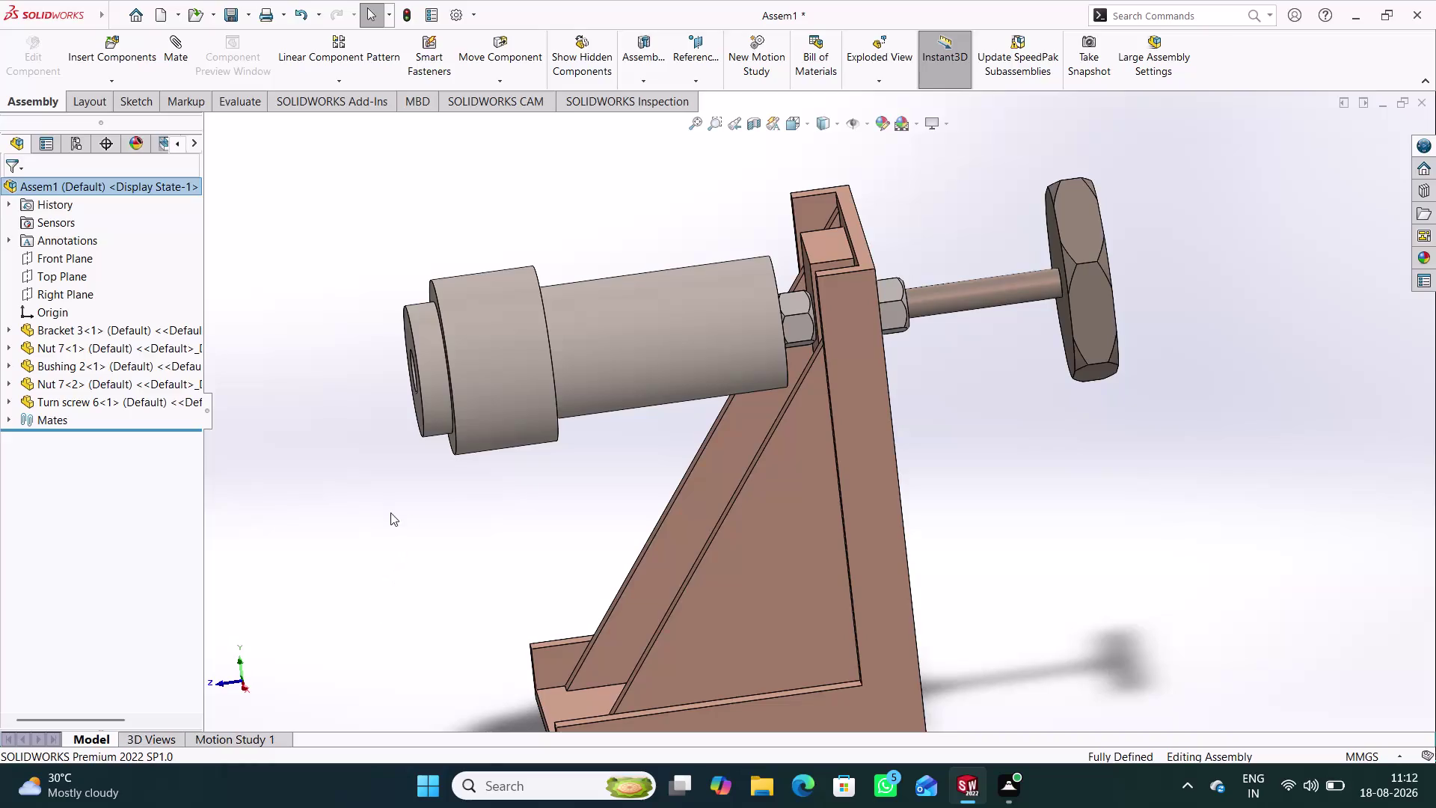
Insert Pulley 1 from the open documents and place it beside the bushing.
middle_drag(410, 558, 429, 529)
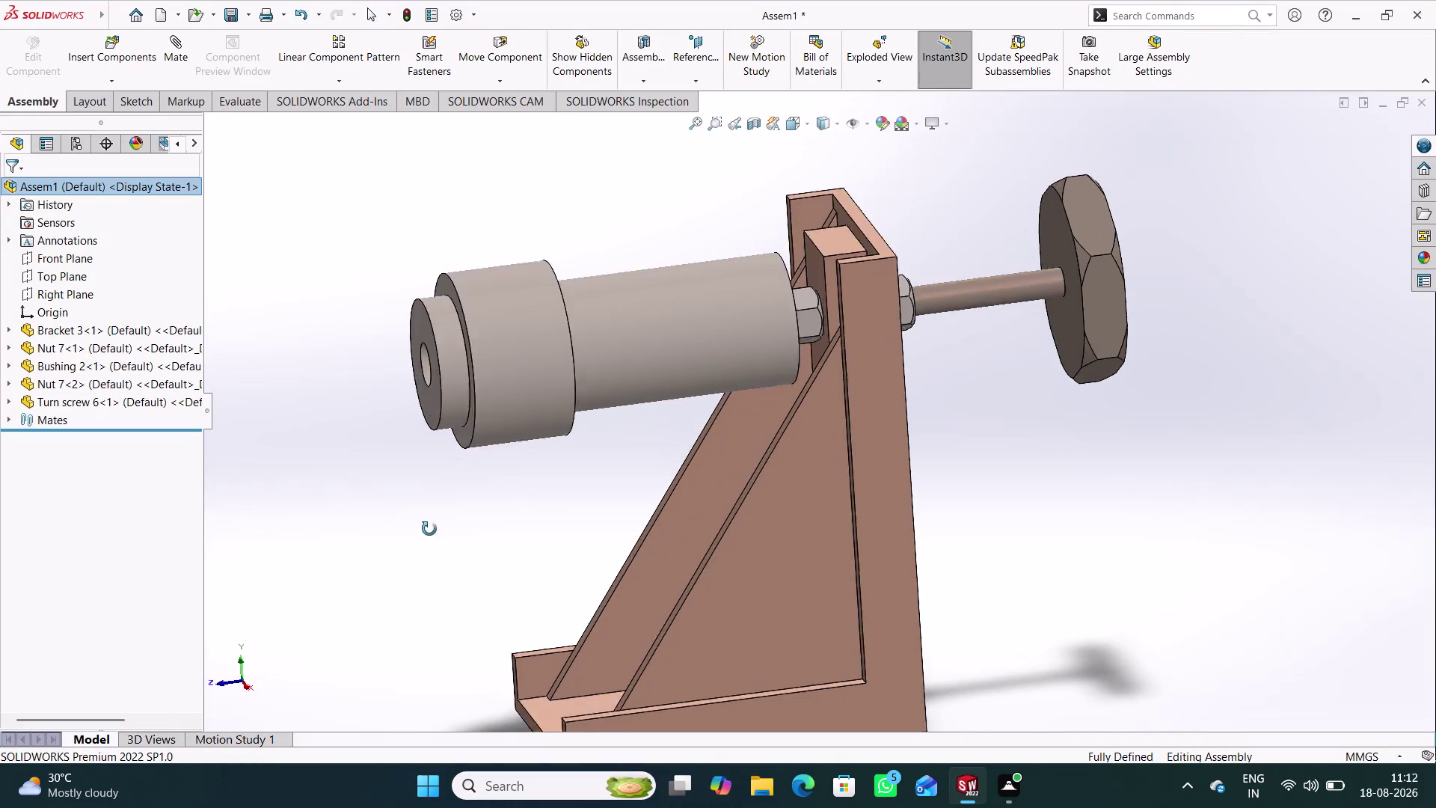
middle_drag(430, 529, 446, 478)
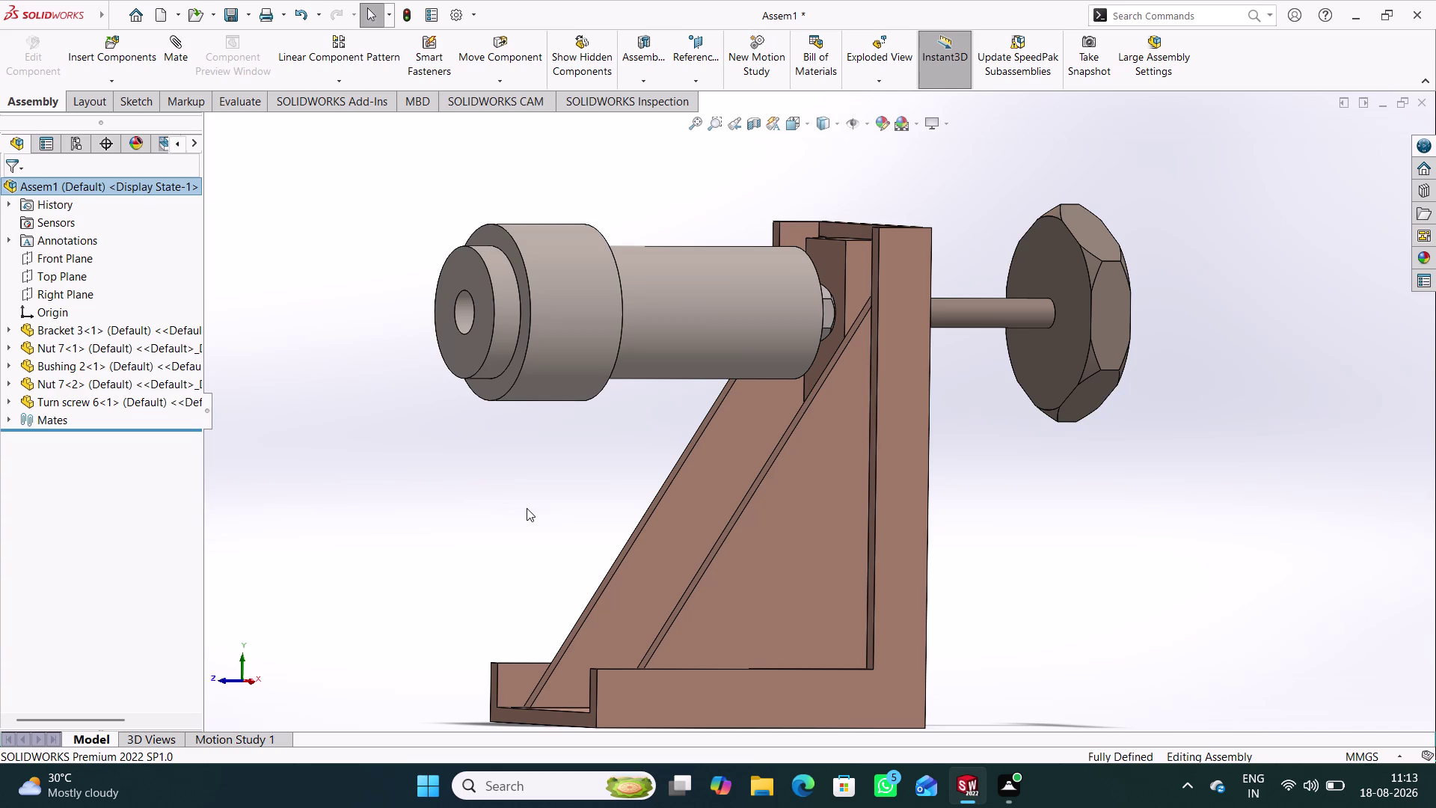
middle_drag(540, 520, 507, 514)
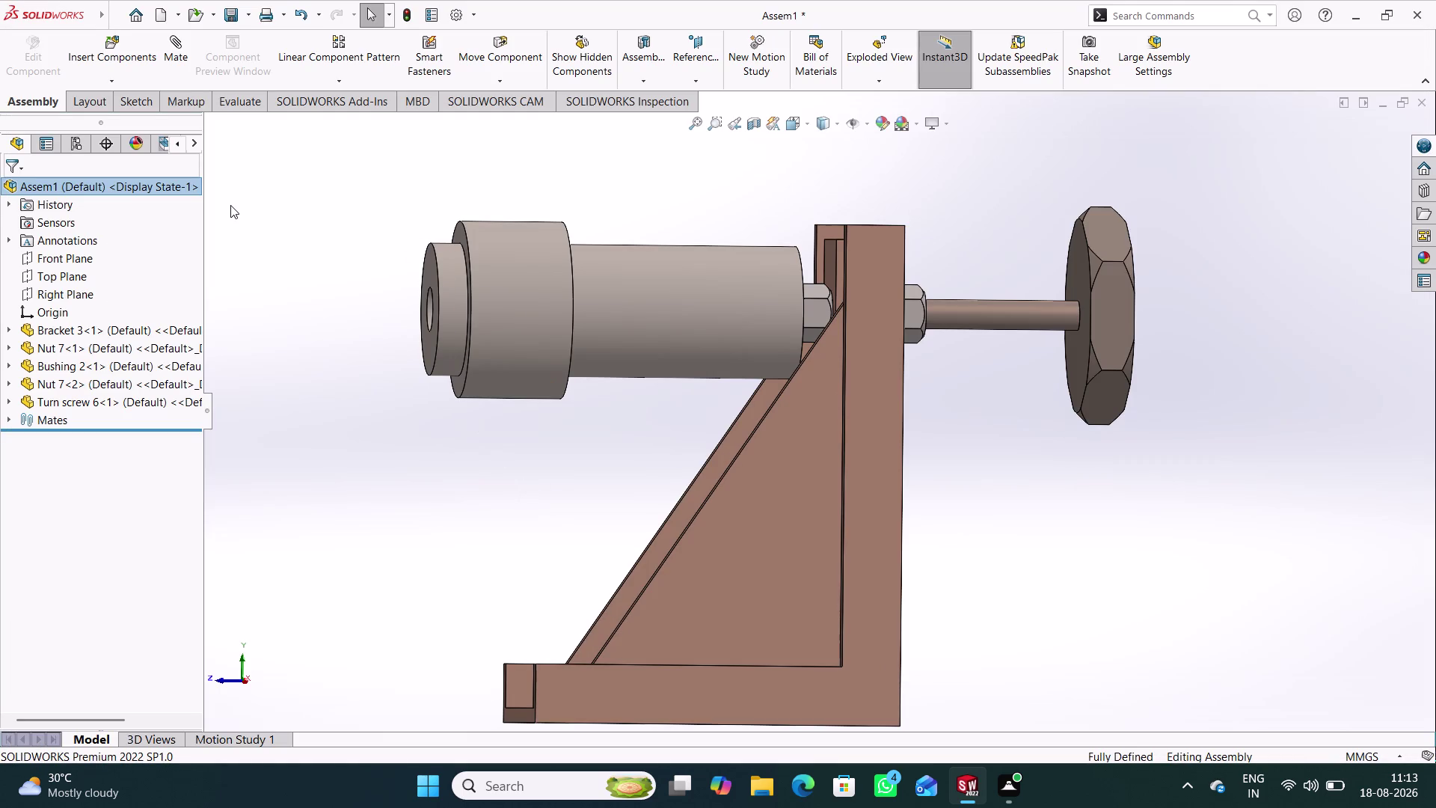
click(133, 57)
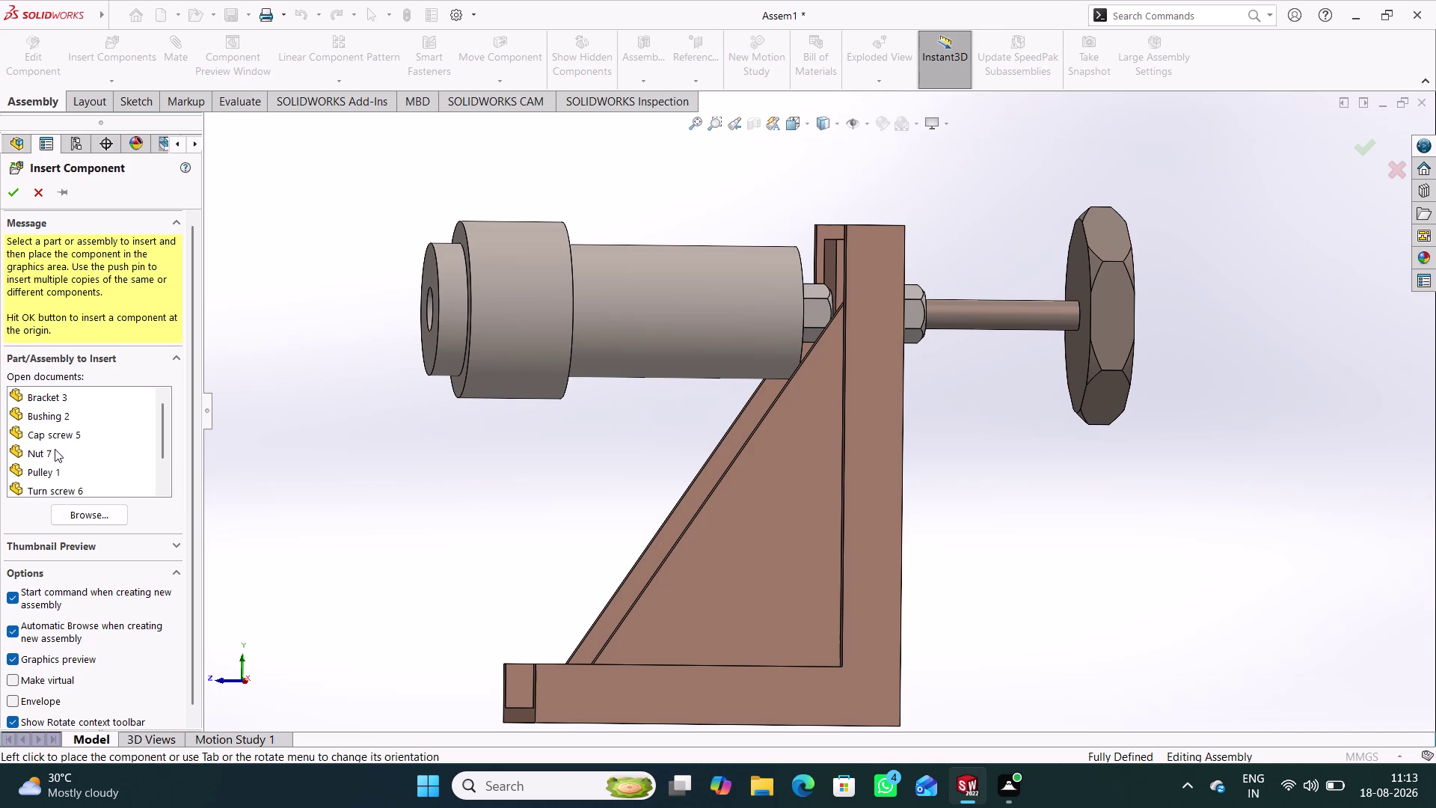
scroll(up, 3)
click(49, 470)
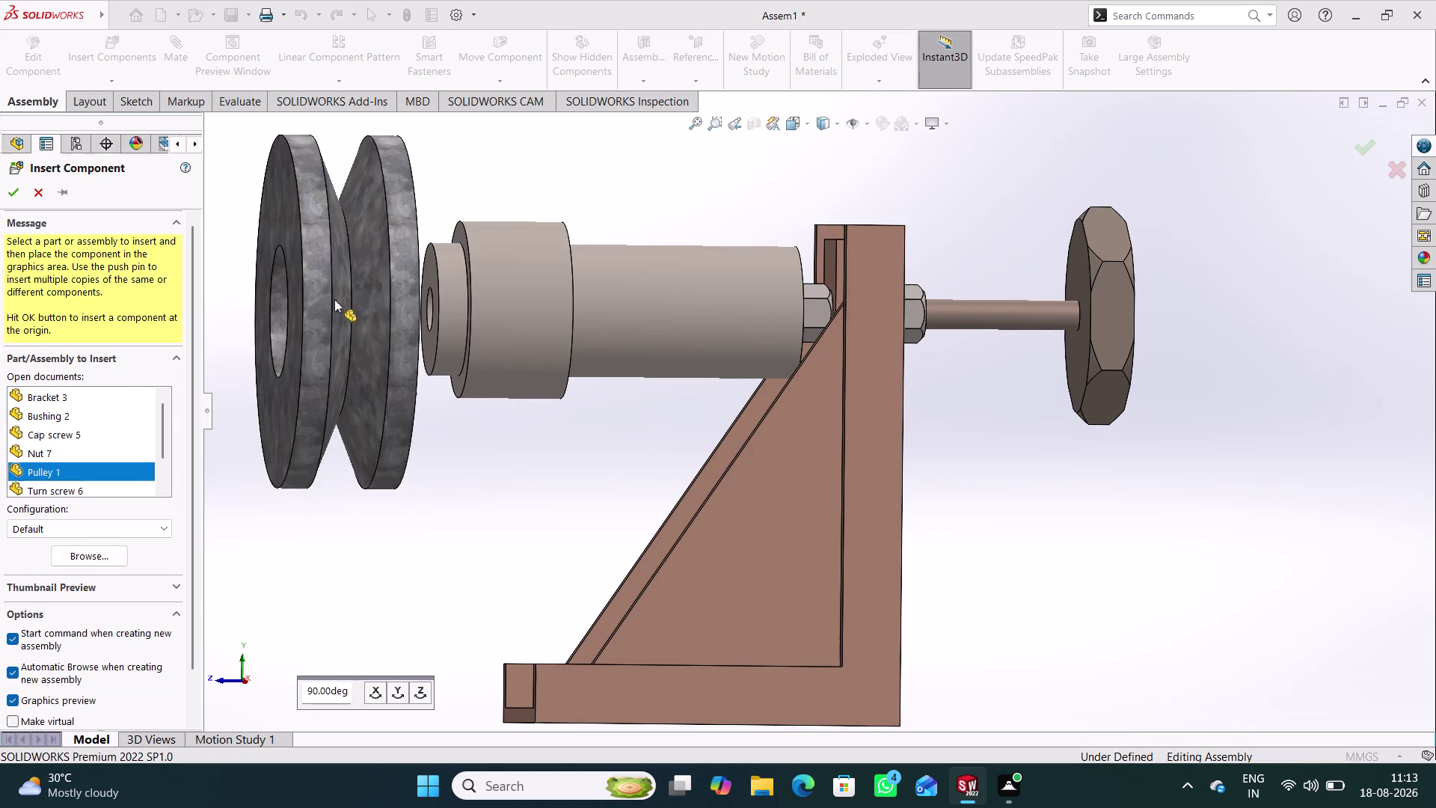
click(329, 289)
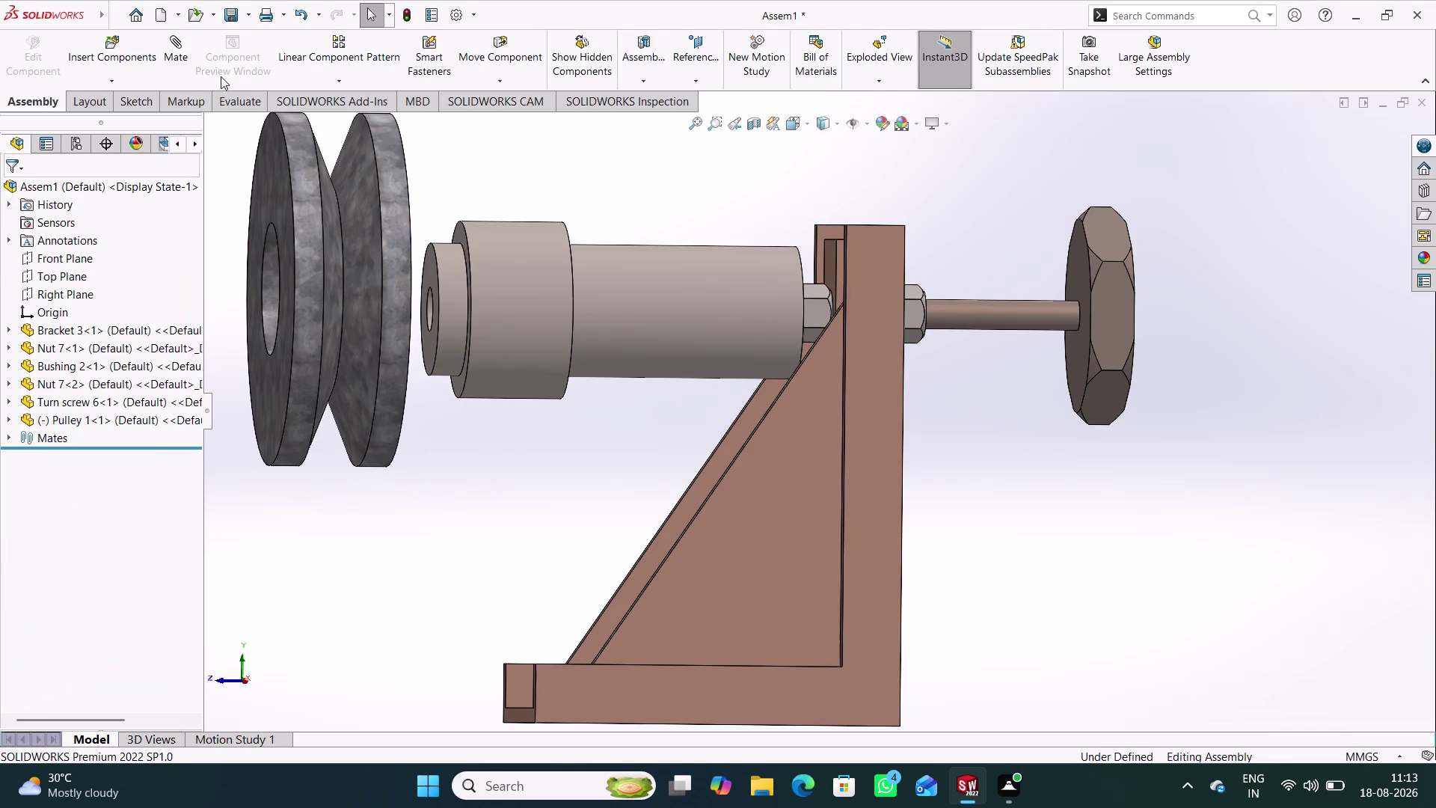
click(172, 52)
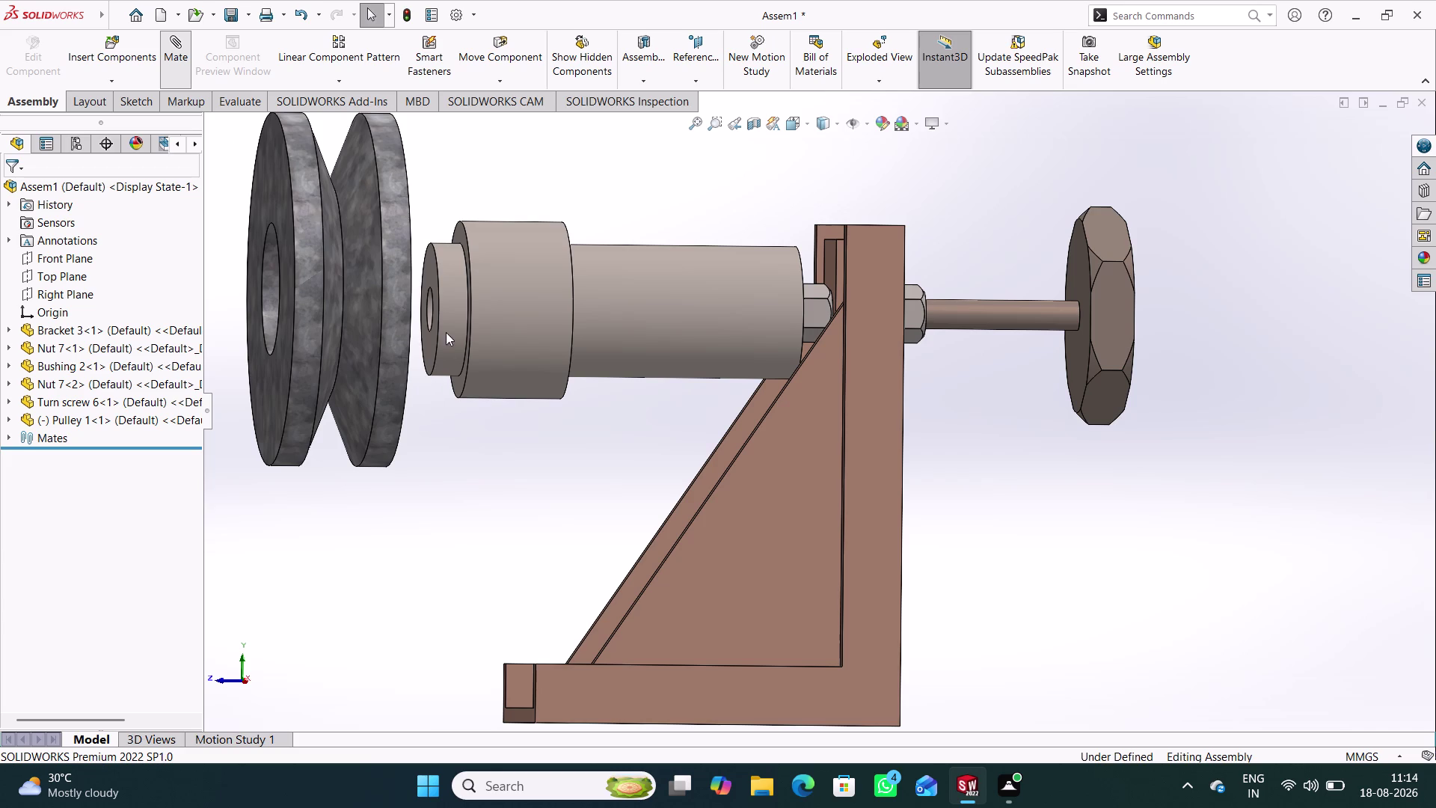
Add a Concentric mate between the bushing bore and the pulley bore.
click(449, 295)
middle_drag(419, 426, 480, 487)
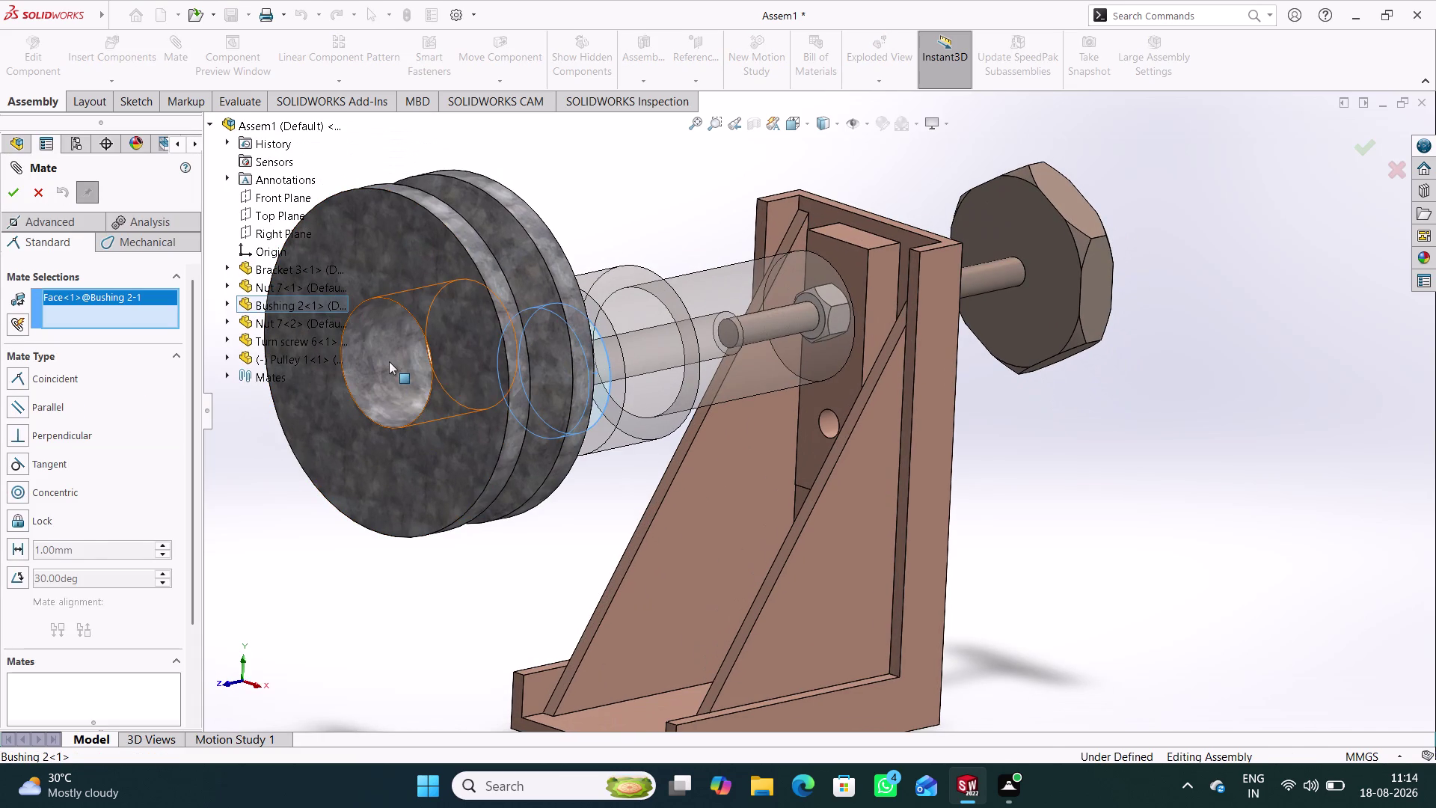
click(389, 360)
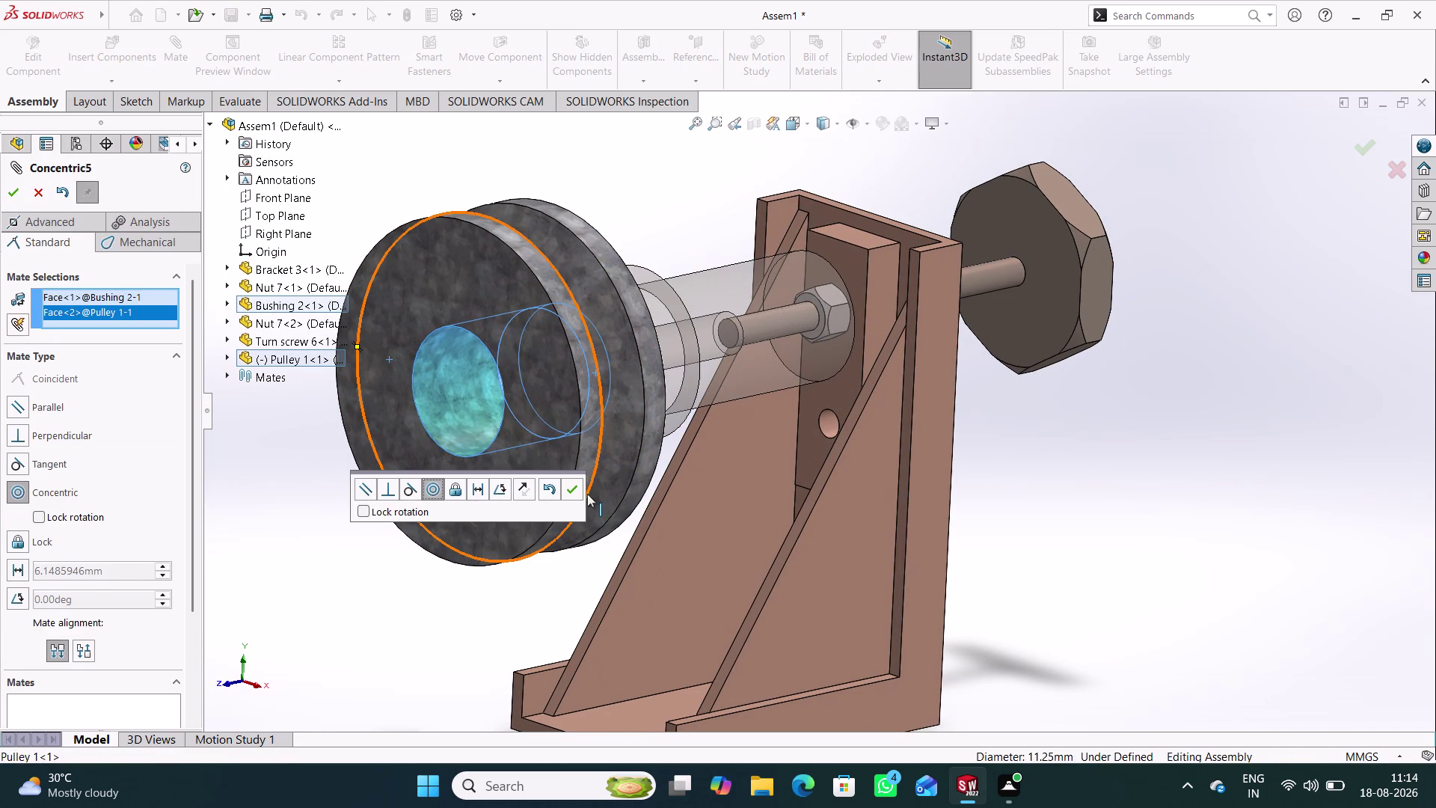
click(574, 489)
Slide the pulley back and make its face coincident with the bushing's end face.
middle_drag(615, 217, 589, 247)
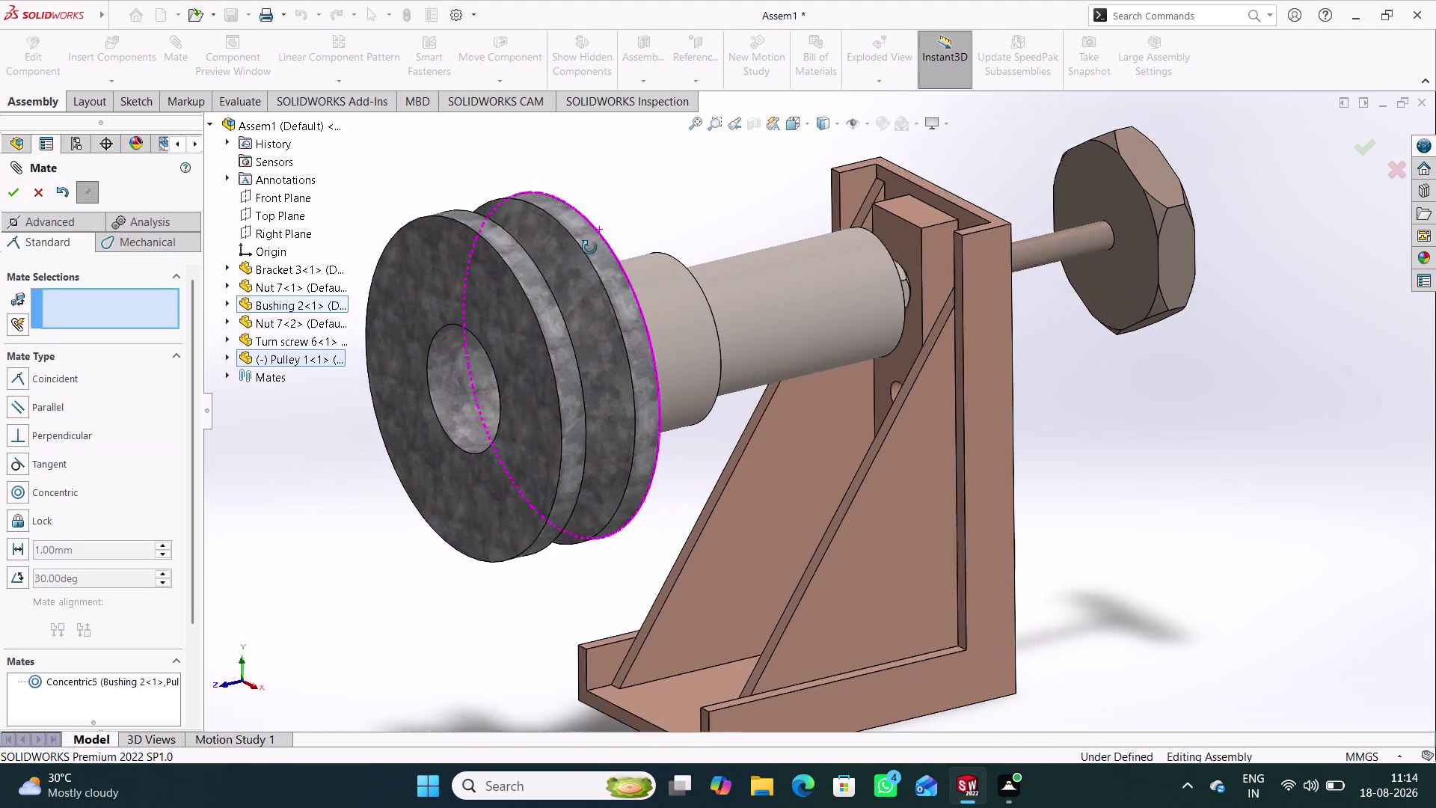
middle_drag(589, 247, 552, 304)
drag(596, 294, 470, 369)
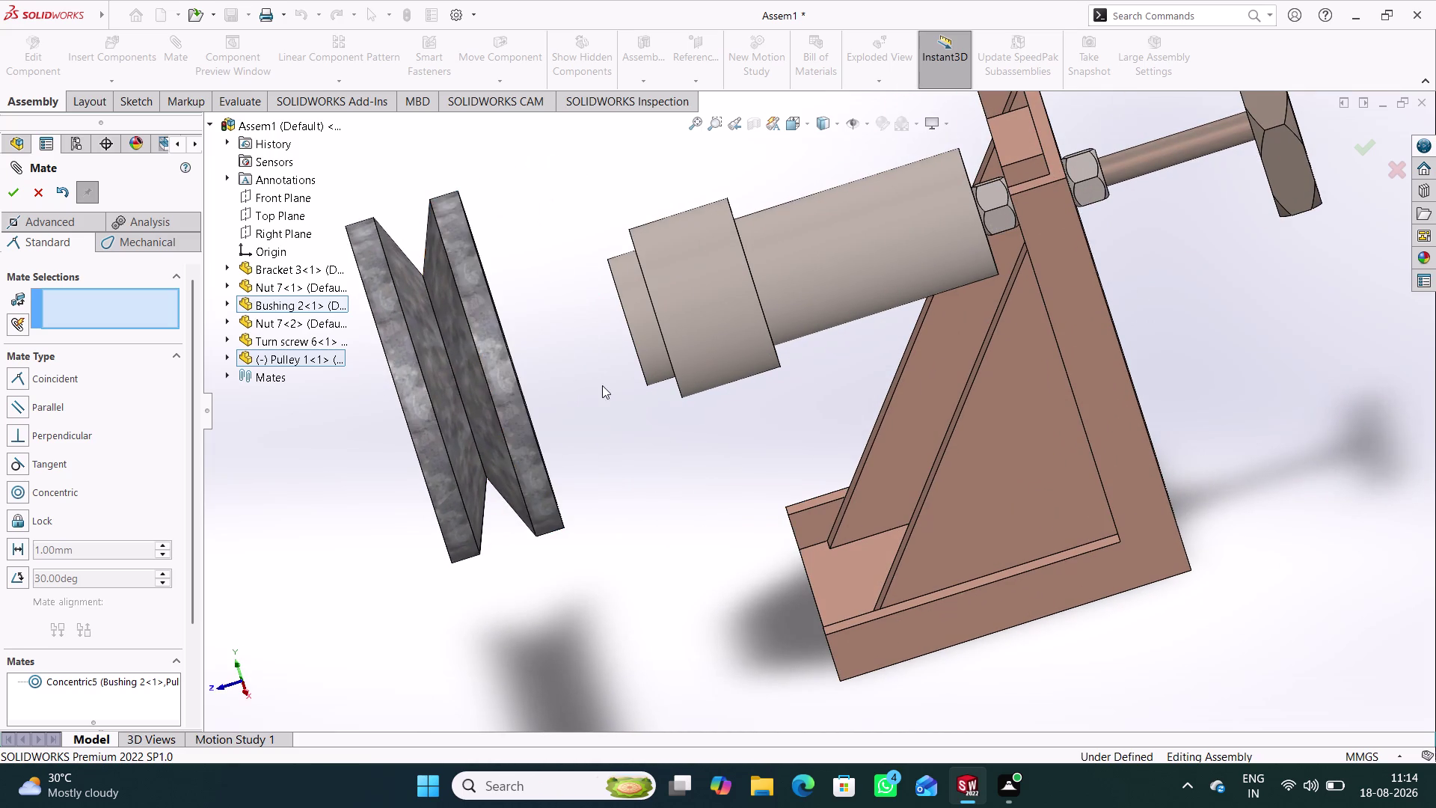
middle_drag(603, 385, 642, 295)
click(680, 332)
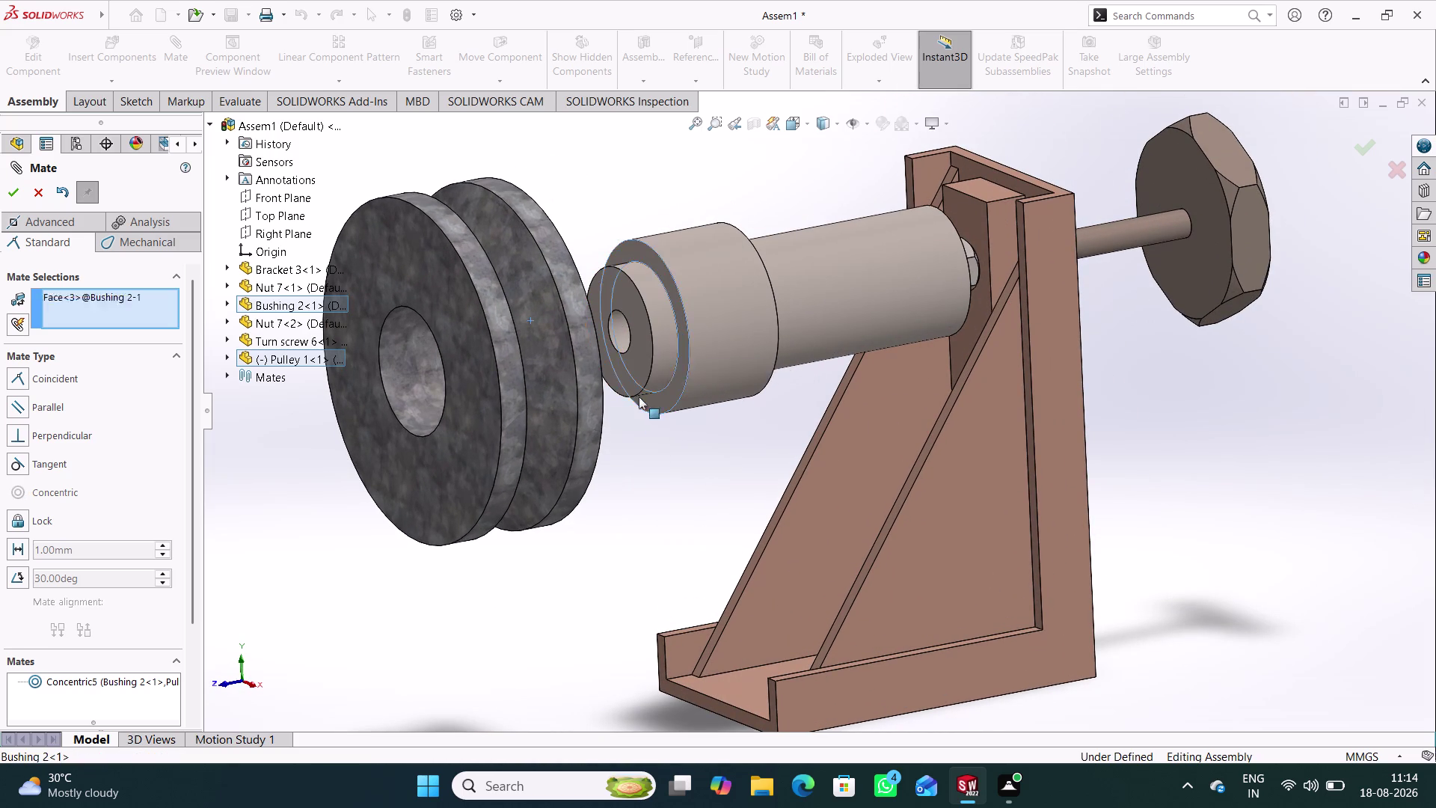
middle_drag(638, 428, 556, 466)
click(452, 267)
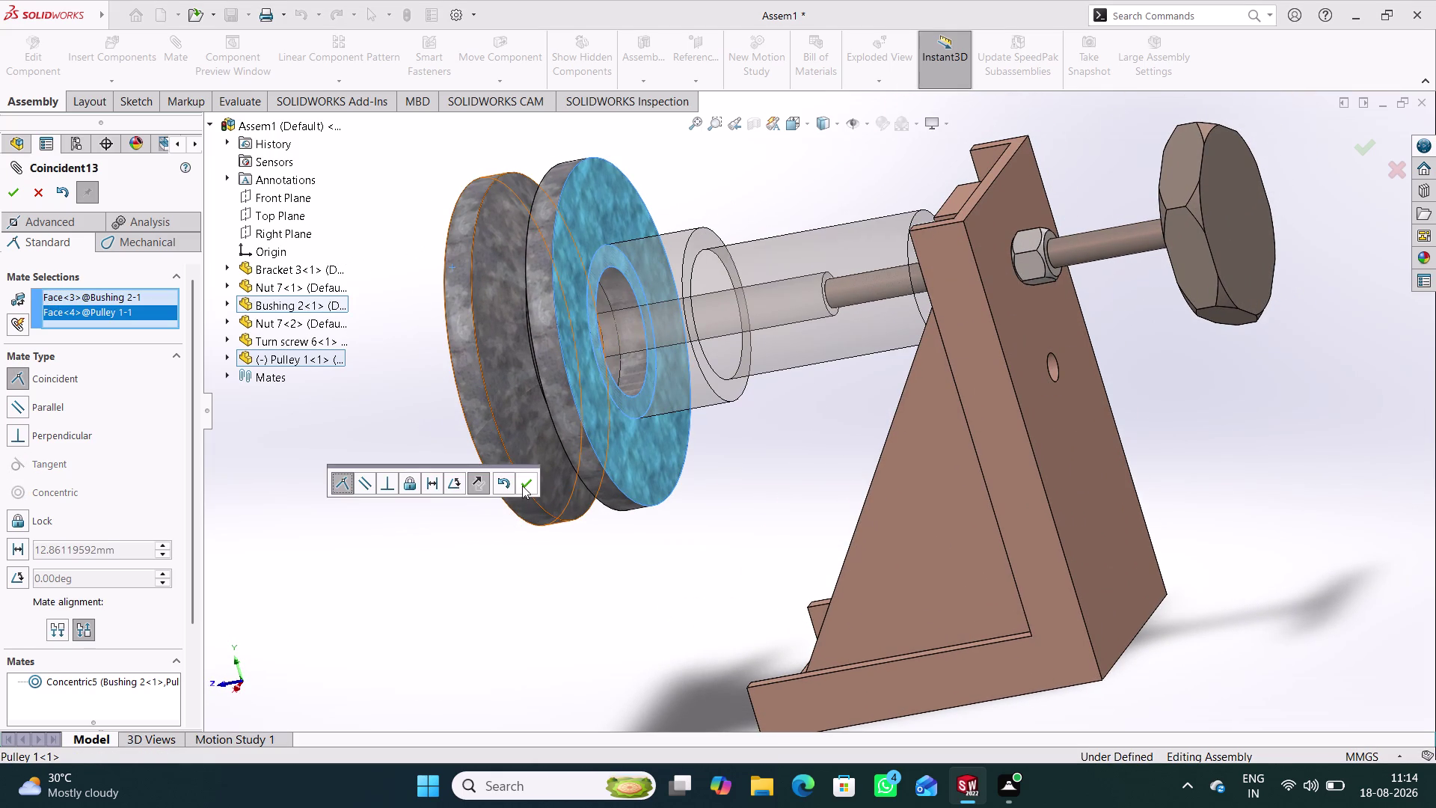
click(522, 486)
Inspect the mated pulley from several angles and close the Mate tool.
middle_drag(430, 486, 520, 417)
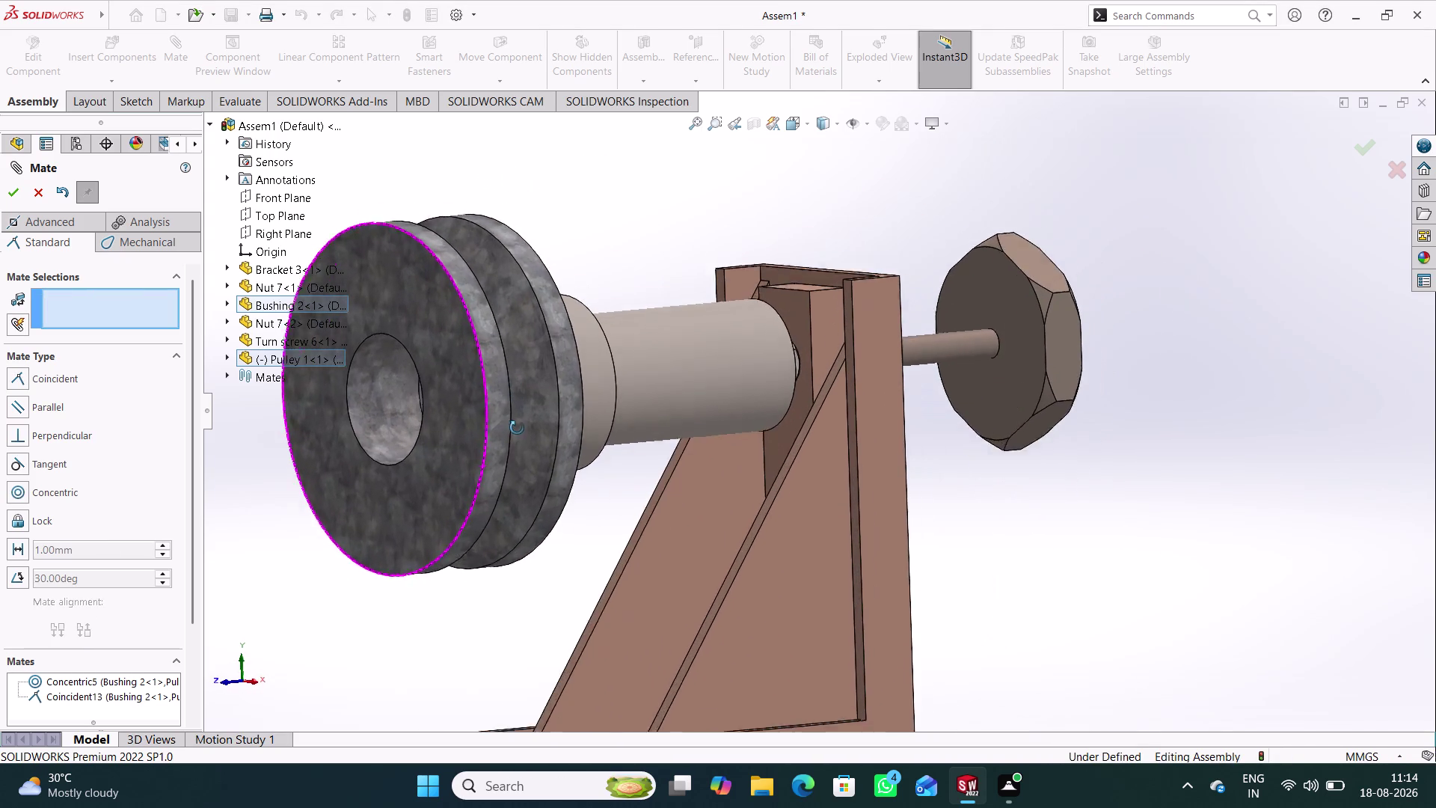
middle_drag(520, 417, 507, 432)
middle_drag(598, 487, 561, 506)
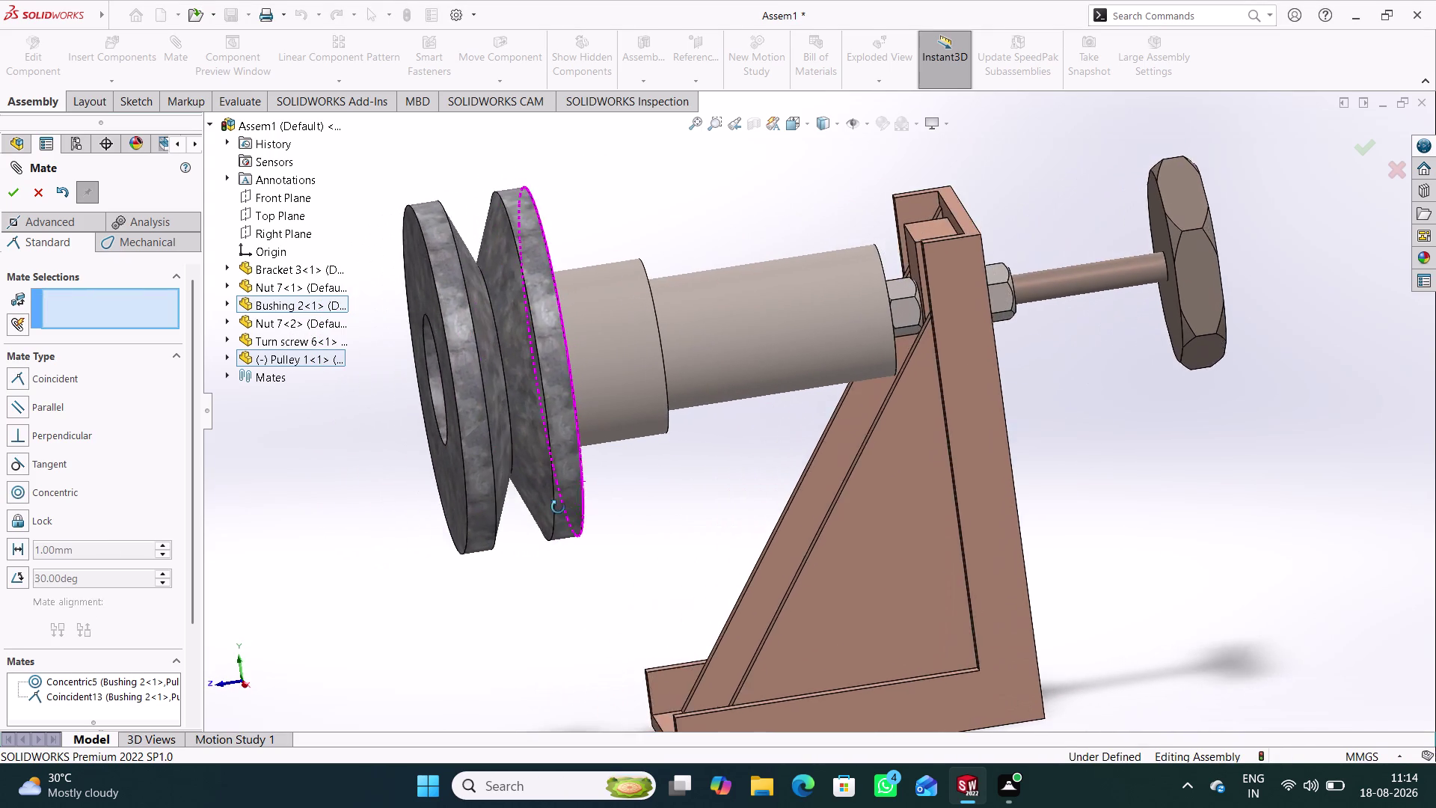
middle_drag(562, 506, 539, 506)
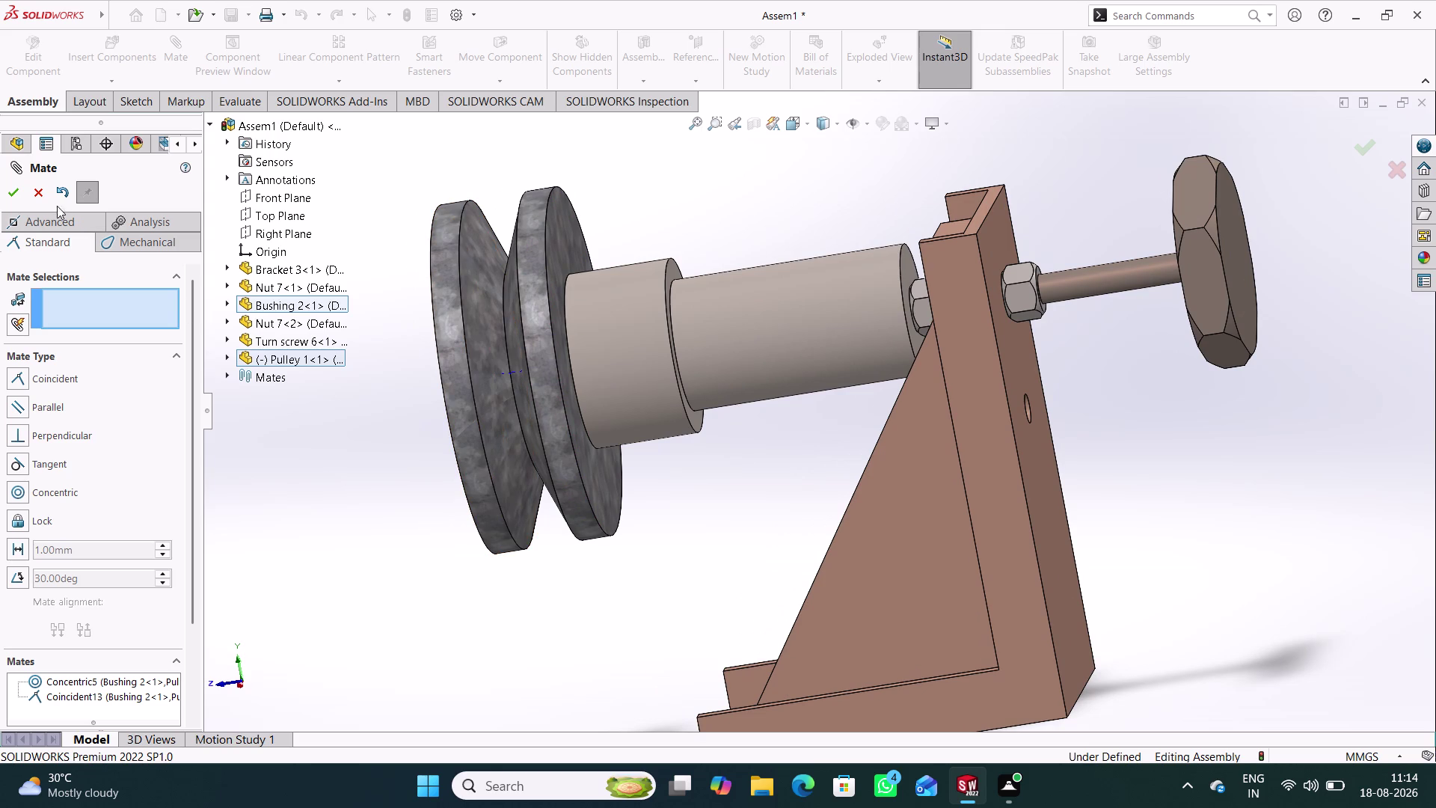
click(38, 193)
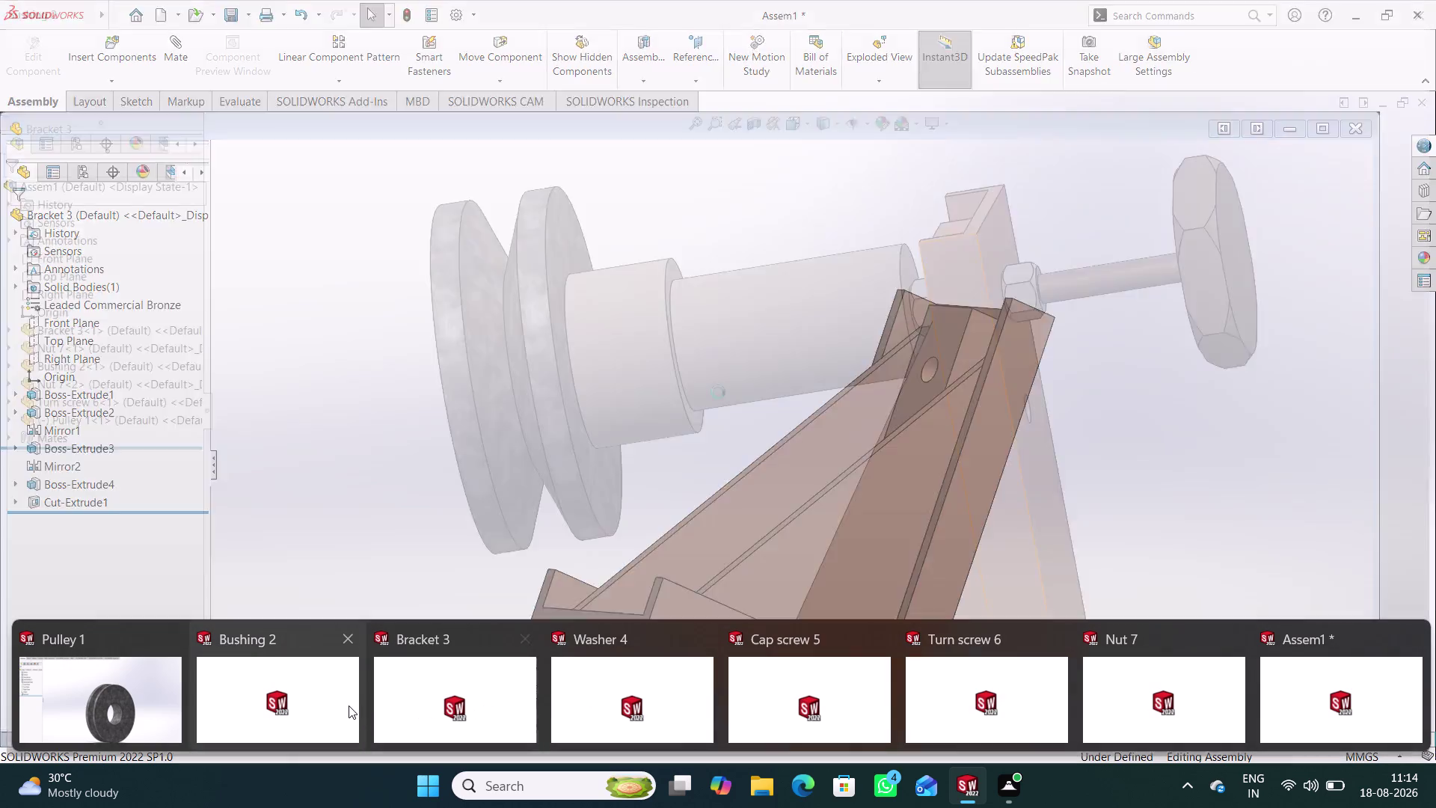
click(348, 705)
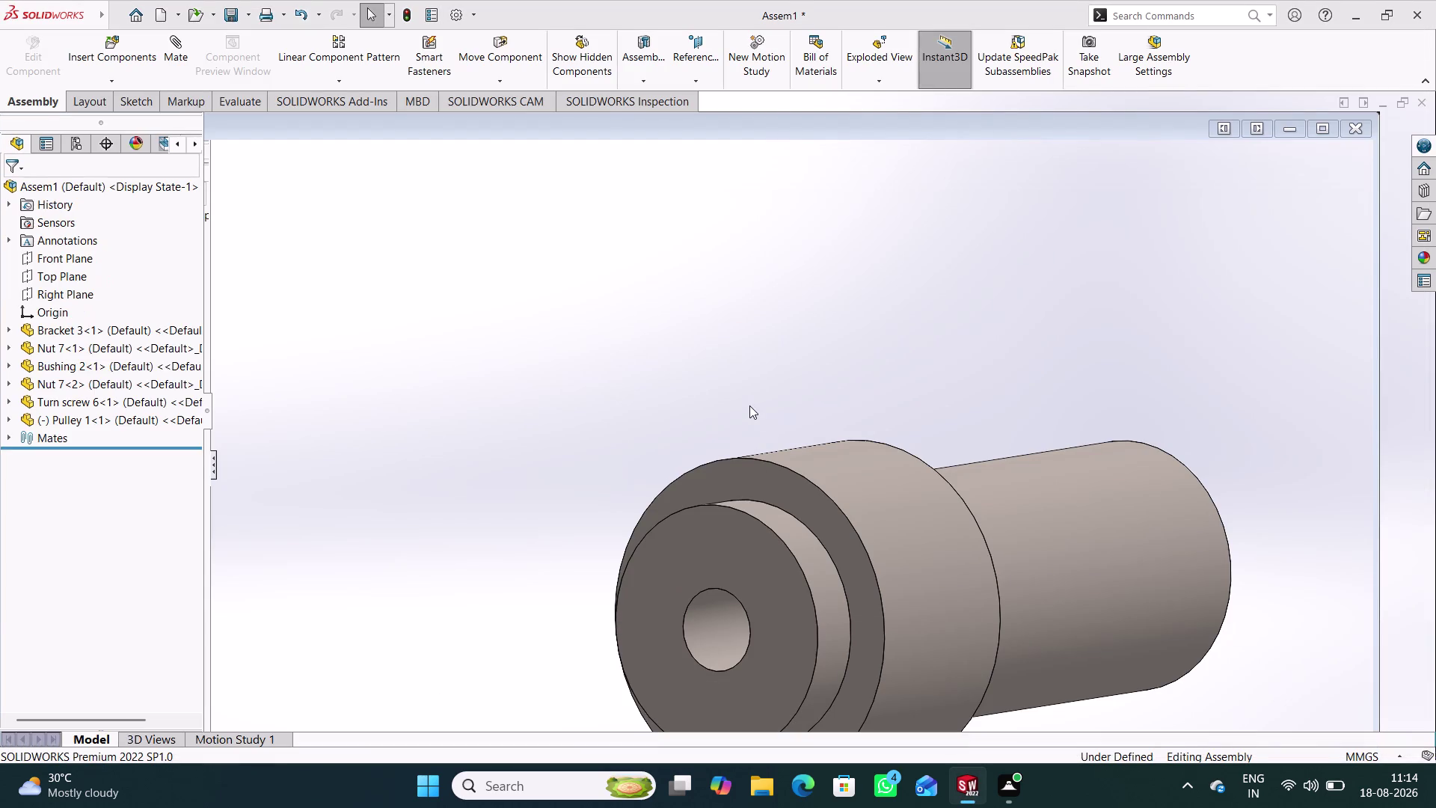
Open Bushing 2's Sketch2 under Revolve1 for editing.
middle_drag(964, 557, 914, 560)
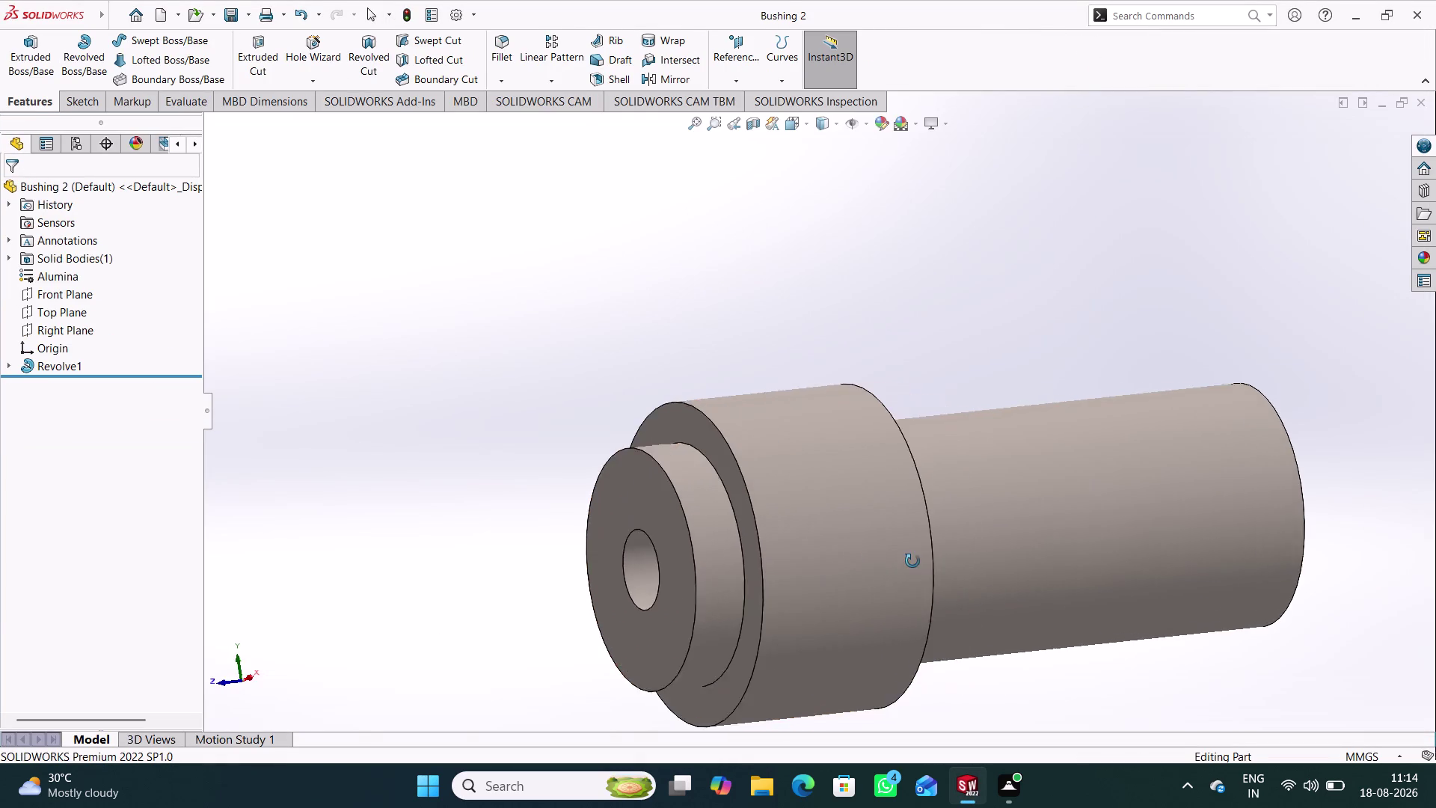
middle_drag(914, 560, 913, 561)
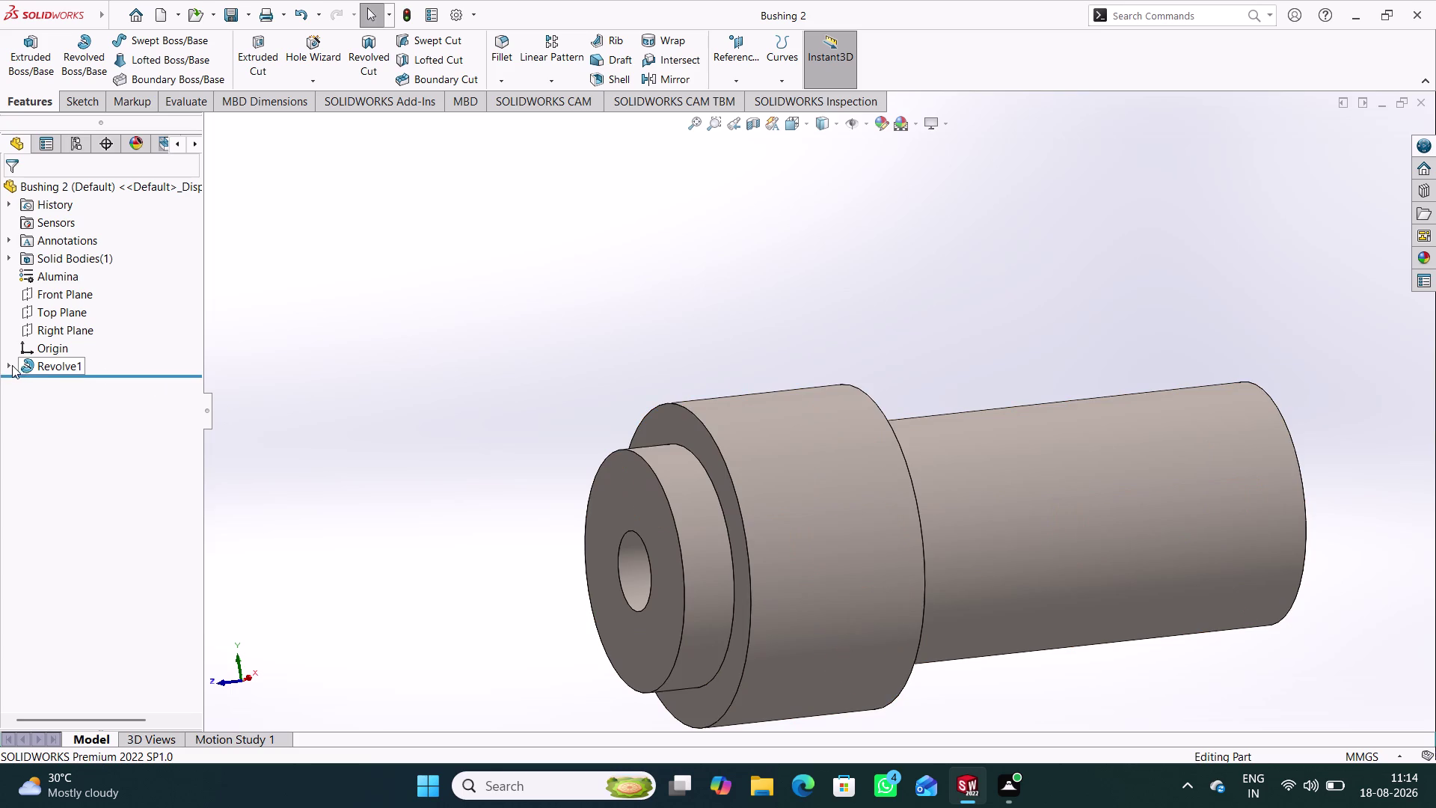
click(12, 365)
click(75, 391)
double_click(81, 382)
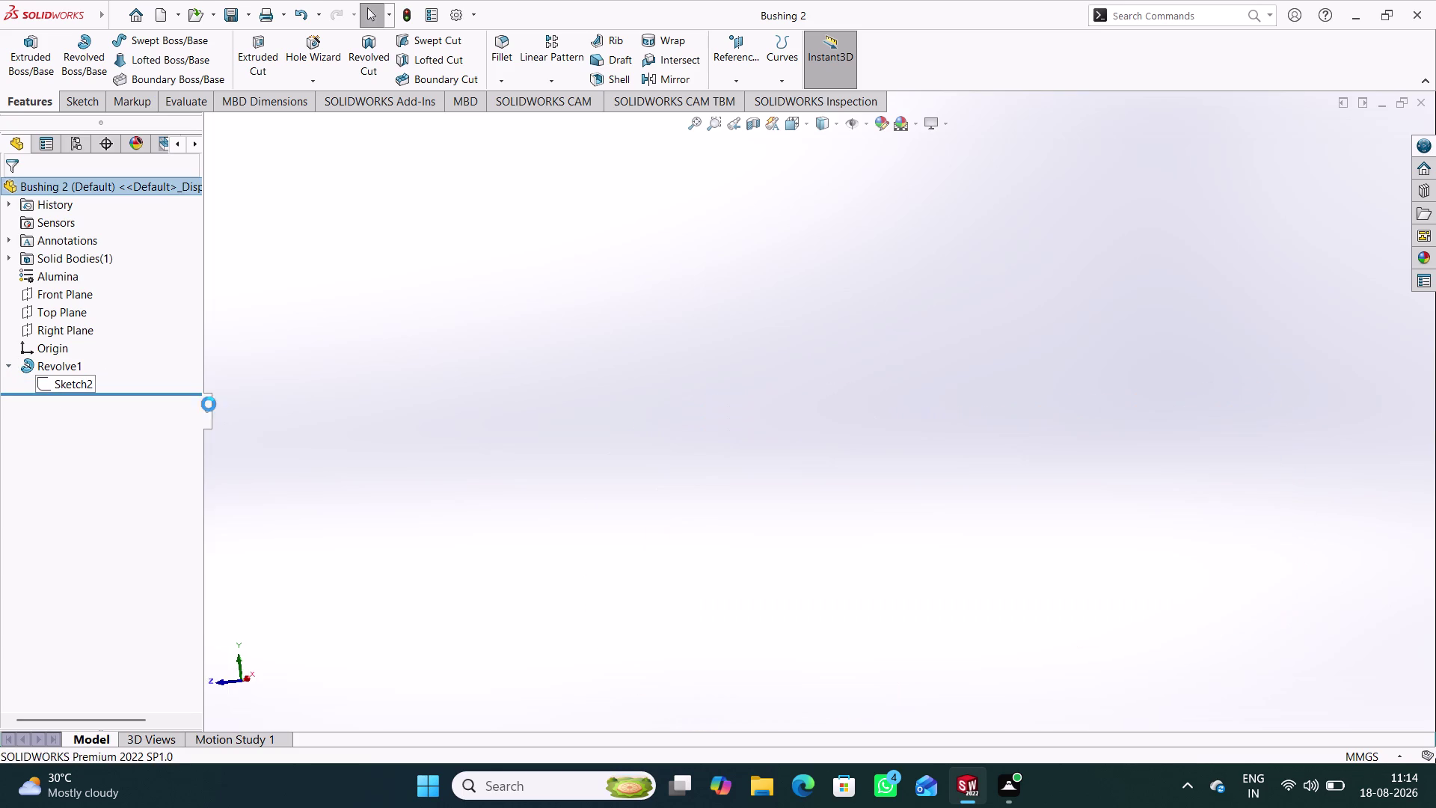
scroll(down, 3)
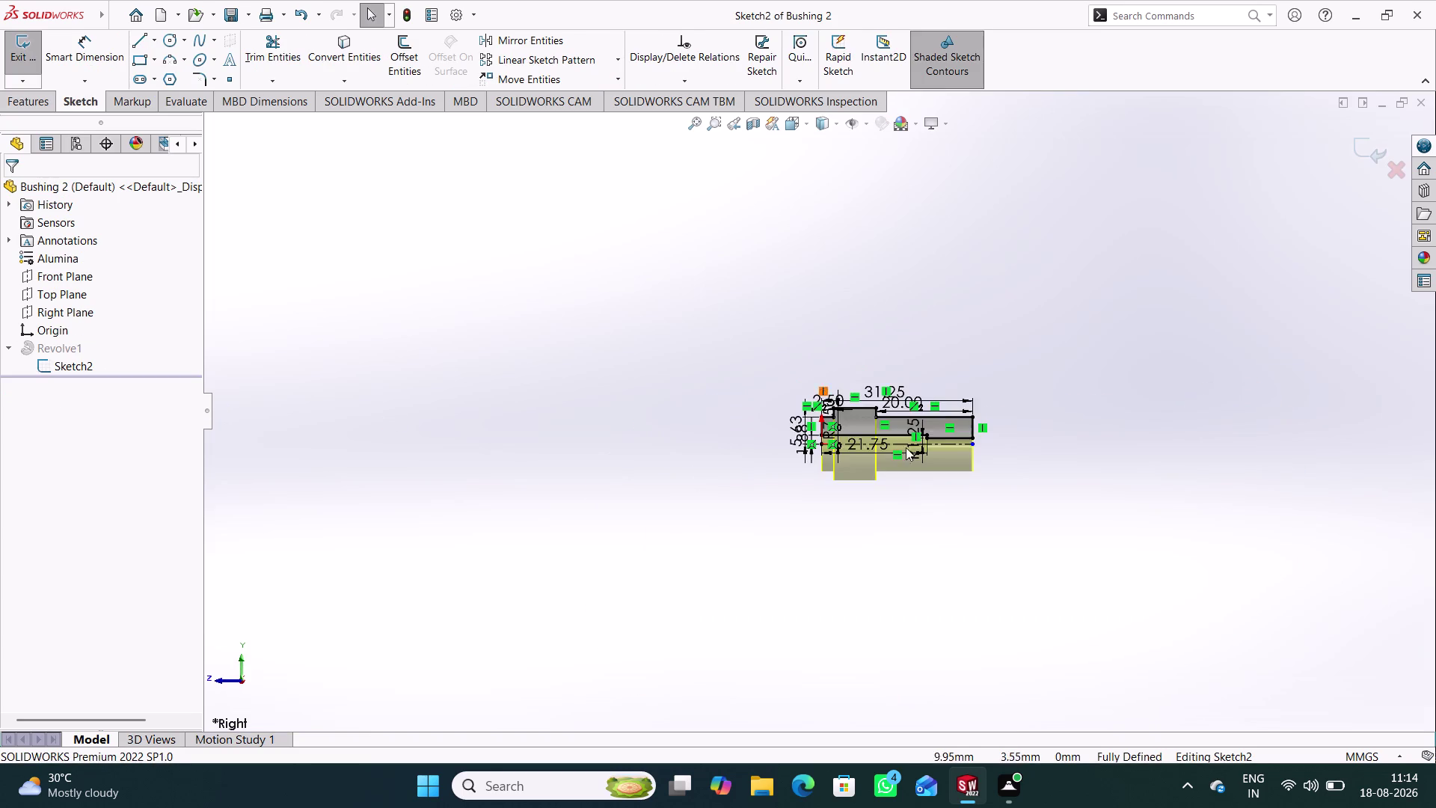
scroll(down, 3)
scroll(down, 3)
click(356, 233)
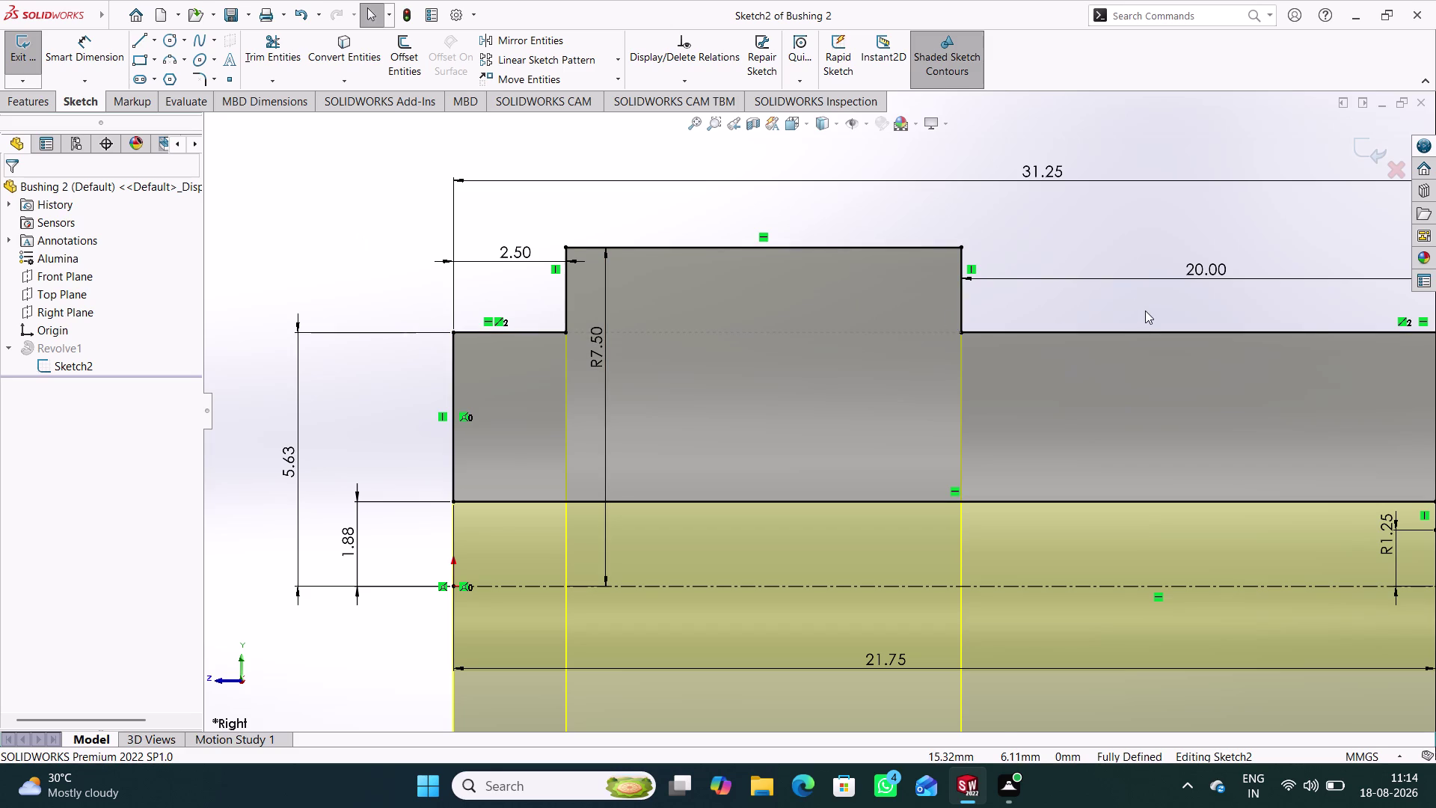
scroll(up, 3)
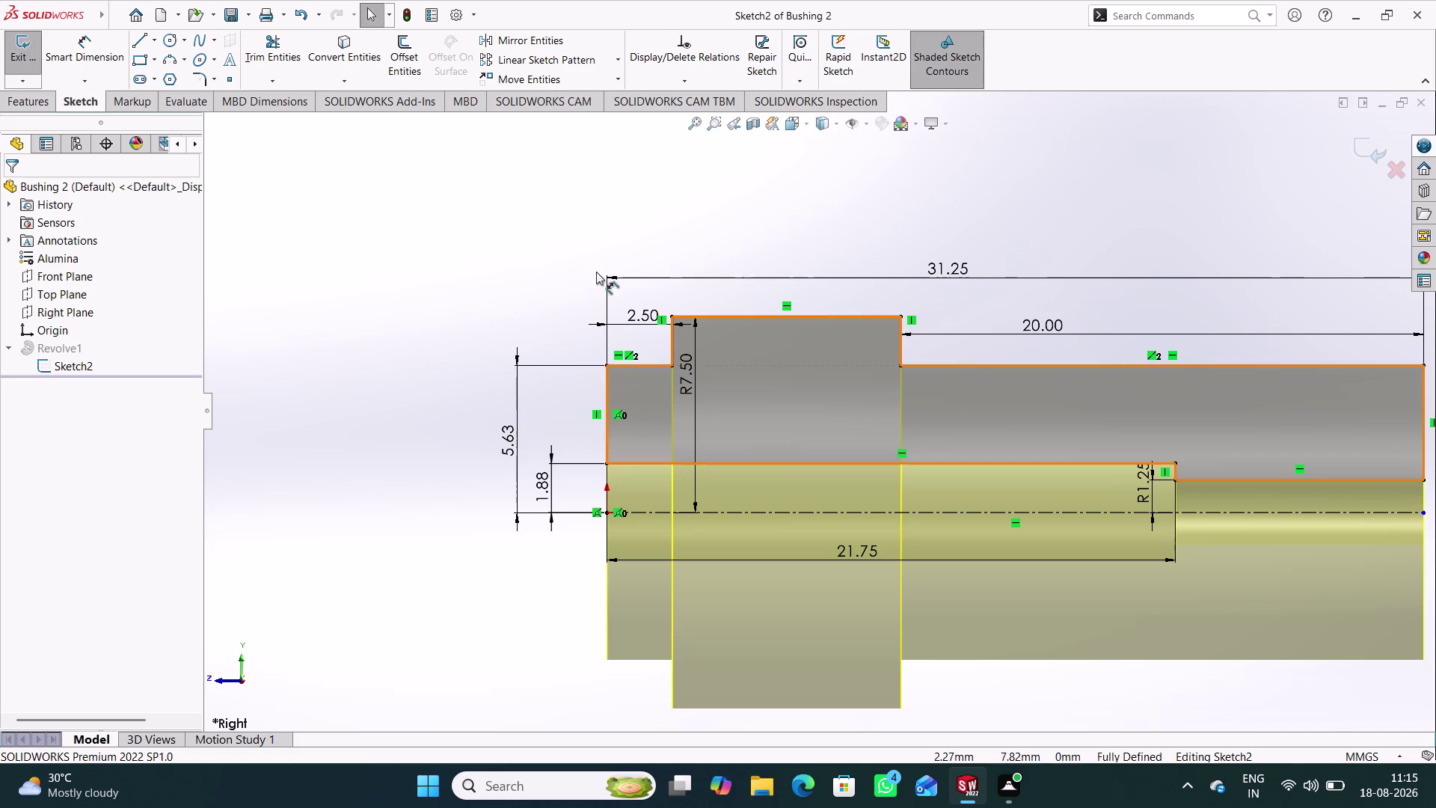
Change the flange offset dimension from 2.50 to 7.5 mm and exit the sketch.
click(453, 263)
double_click(644, 316)
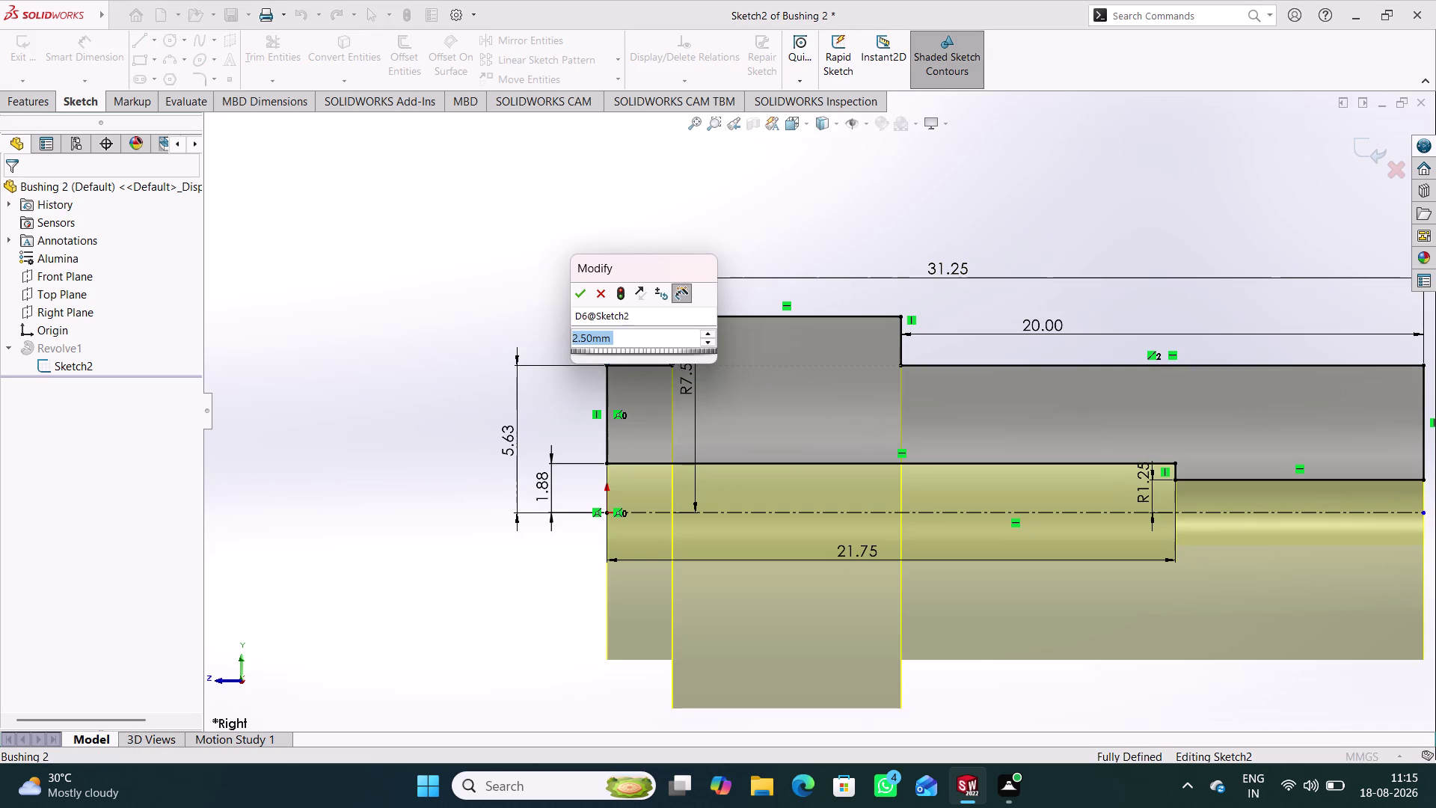
text(7.5)
key(Return)
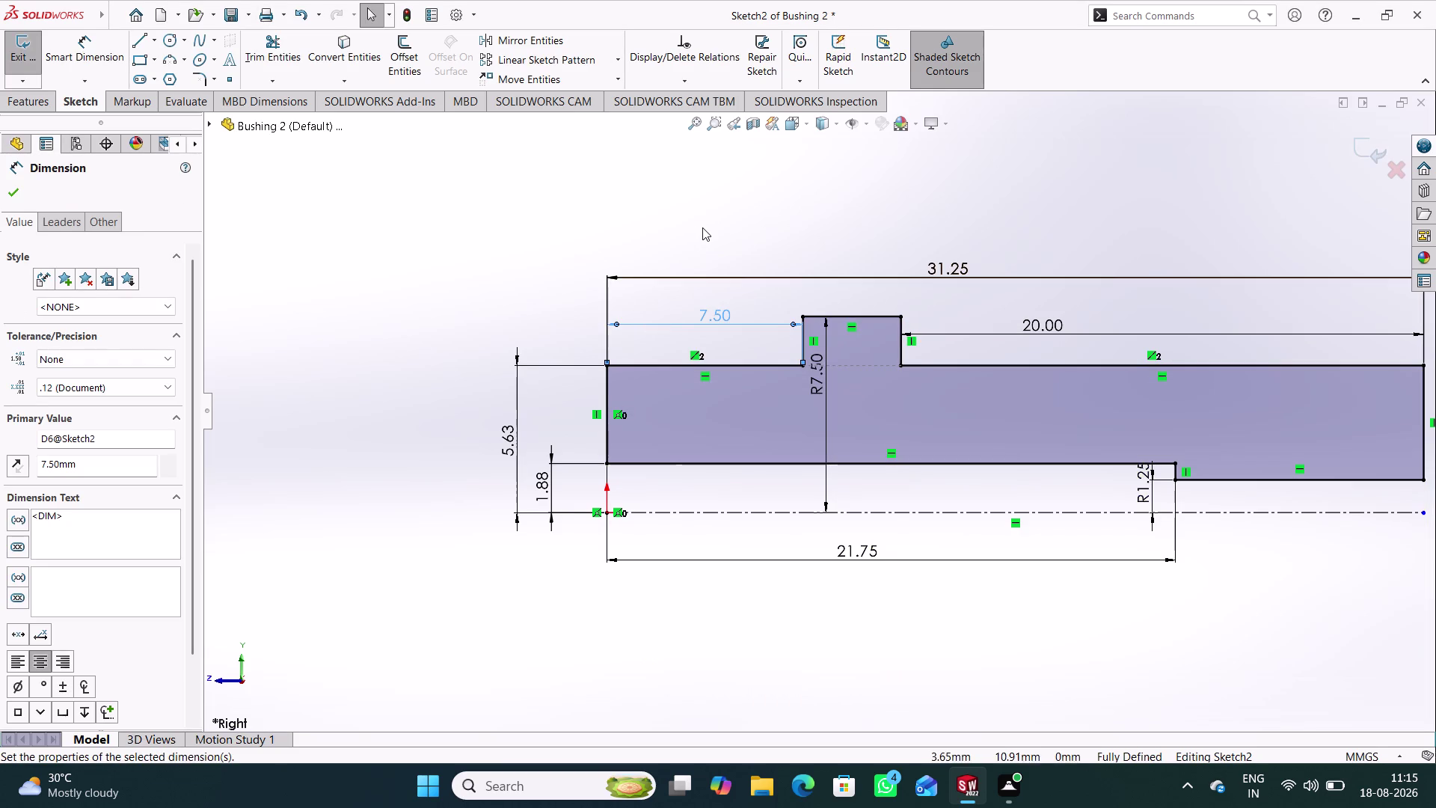
click(703, 227)
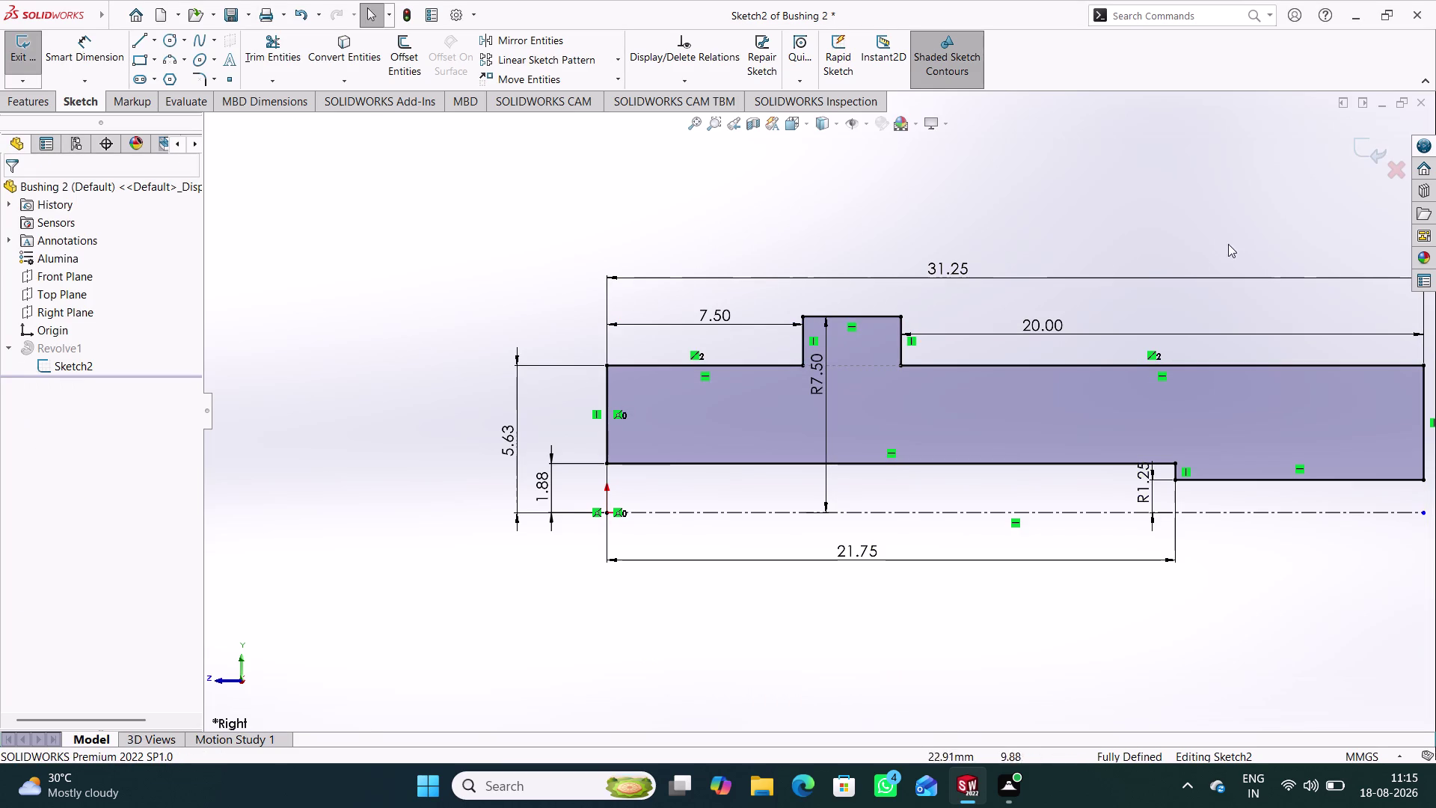
click(1371, 152)
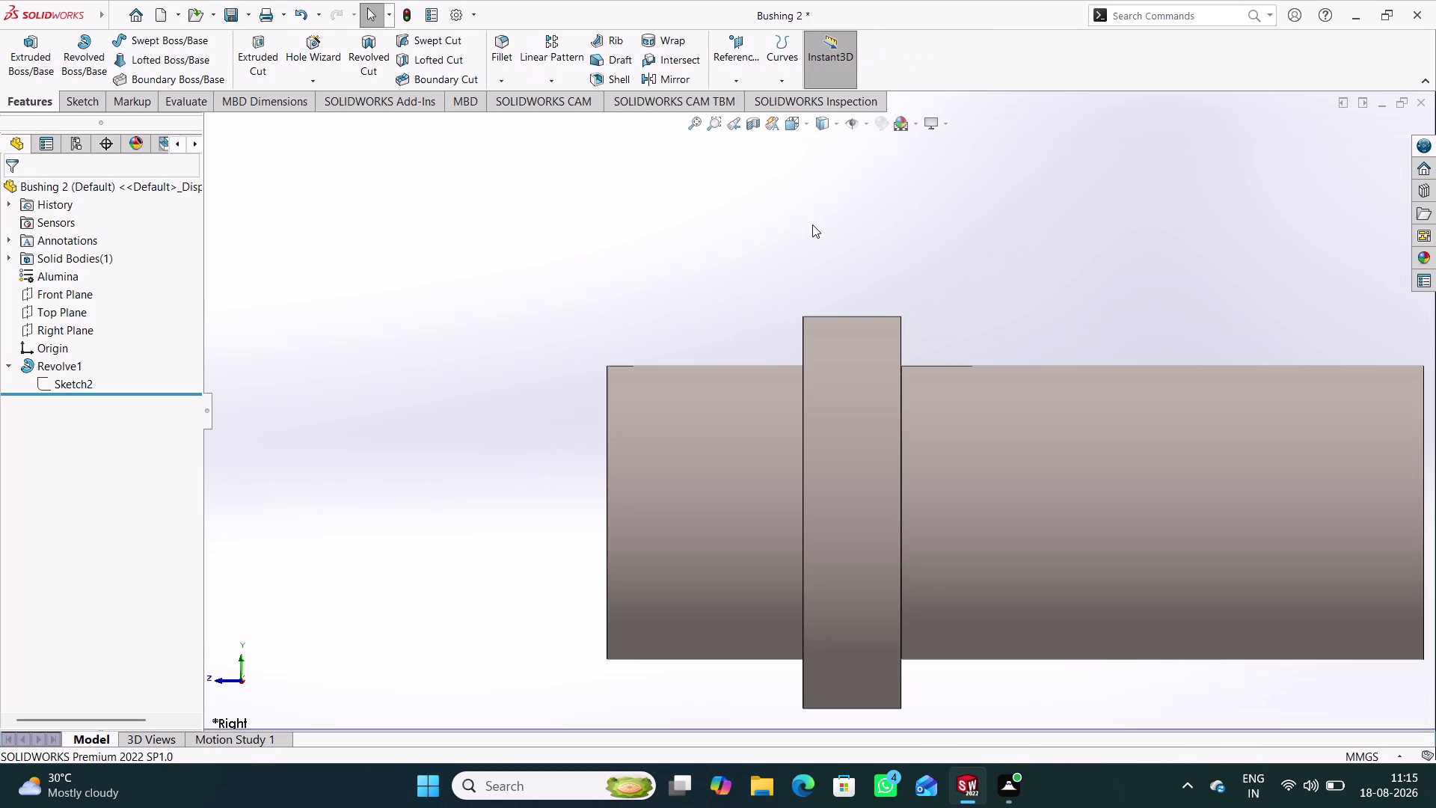
Save Bushing 2 and bring the Assem1 assembly back to front.
middle_drag(812, 225, 840, 250)
key(ctrl+s)
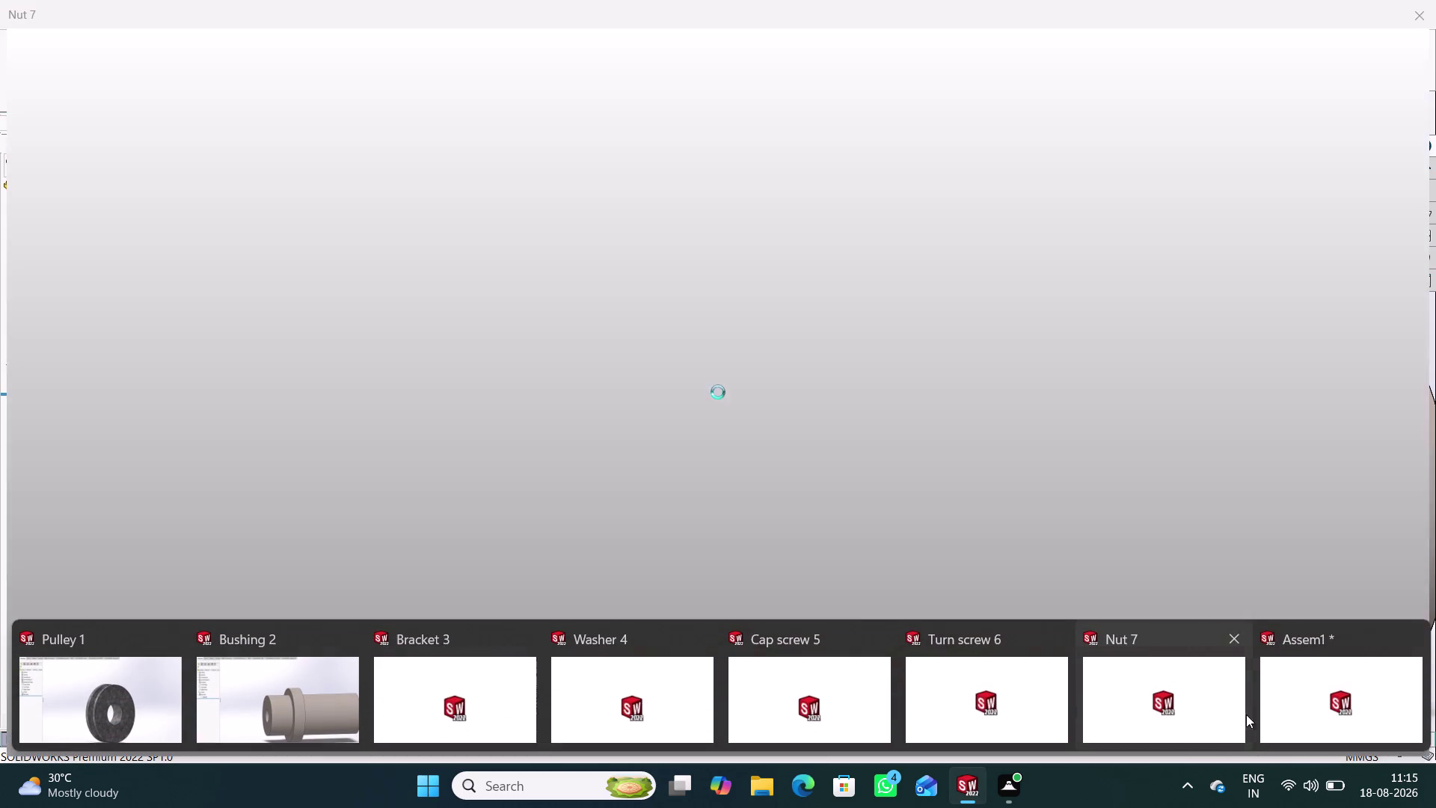
click(1329, 694)
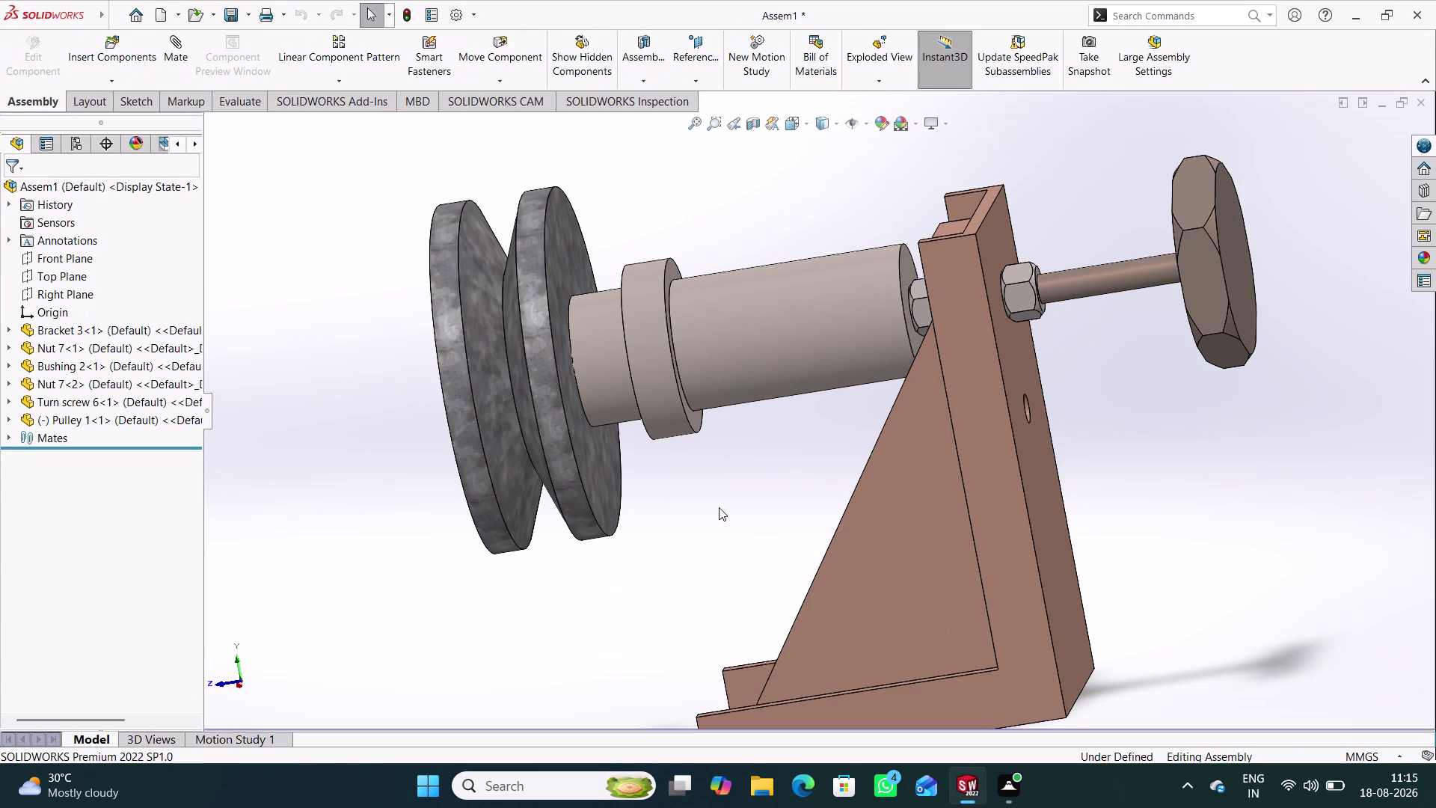
middle_drag(760, 264, 768, 253)
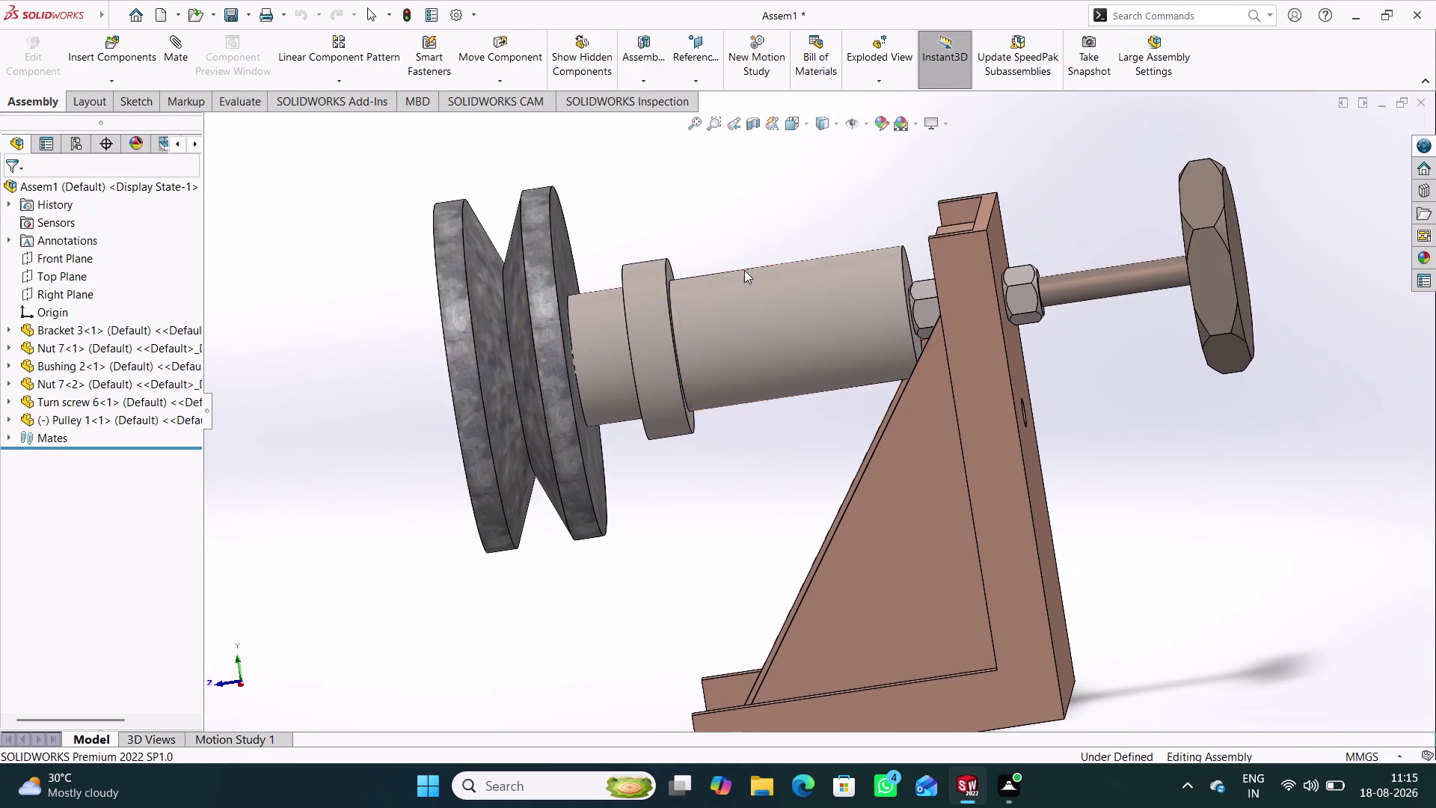
Turn the pulley around the bushing to see that it still rotates freely.
drag(560, 288, 651, 300)
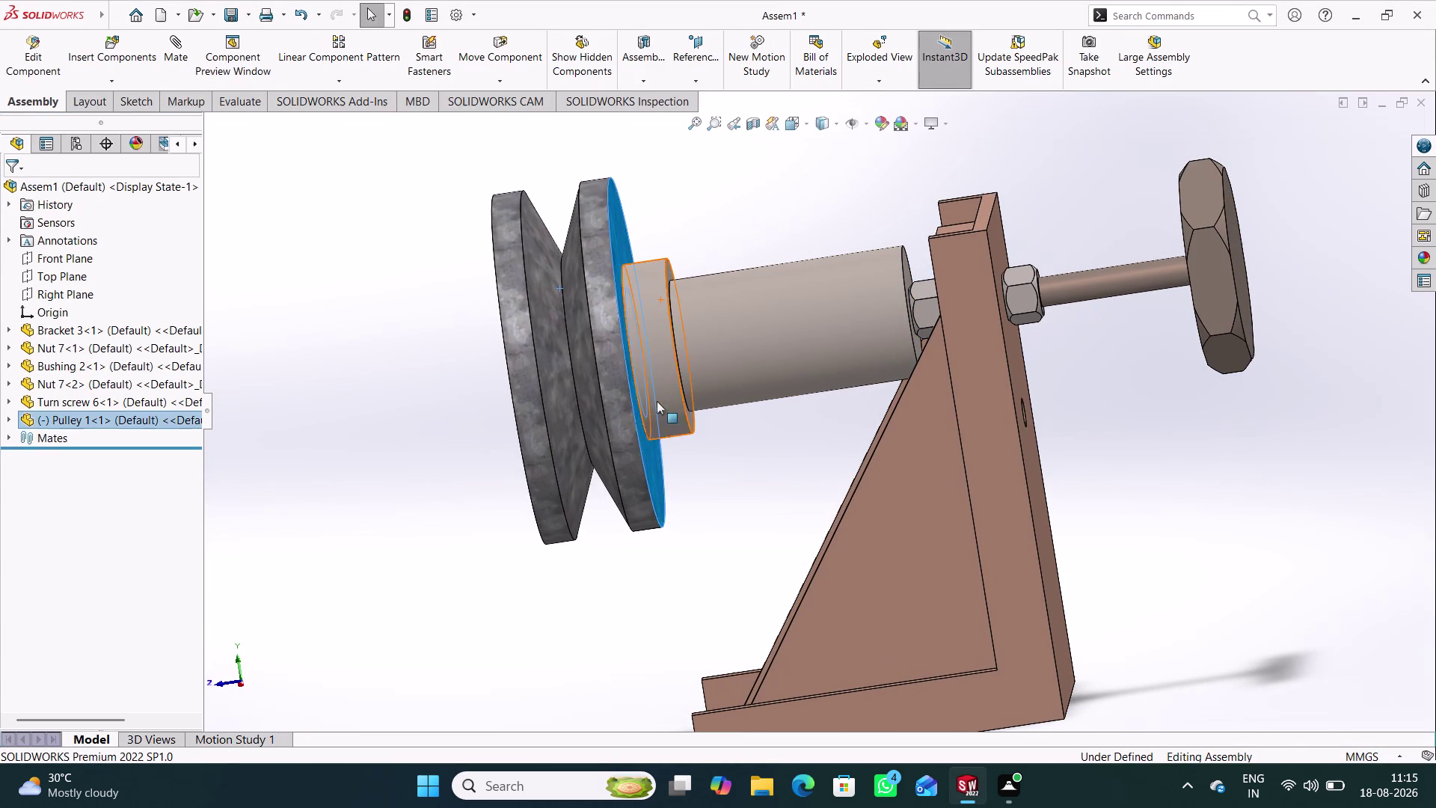
middle_drag(687, 503, 724, 454)
drag(661, 444, 623, 449)
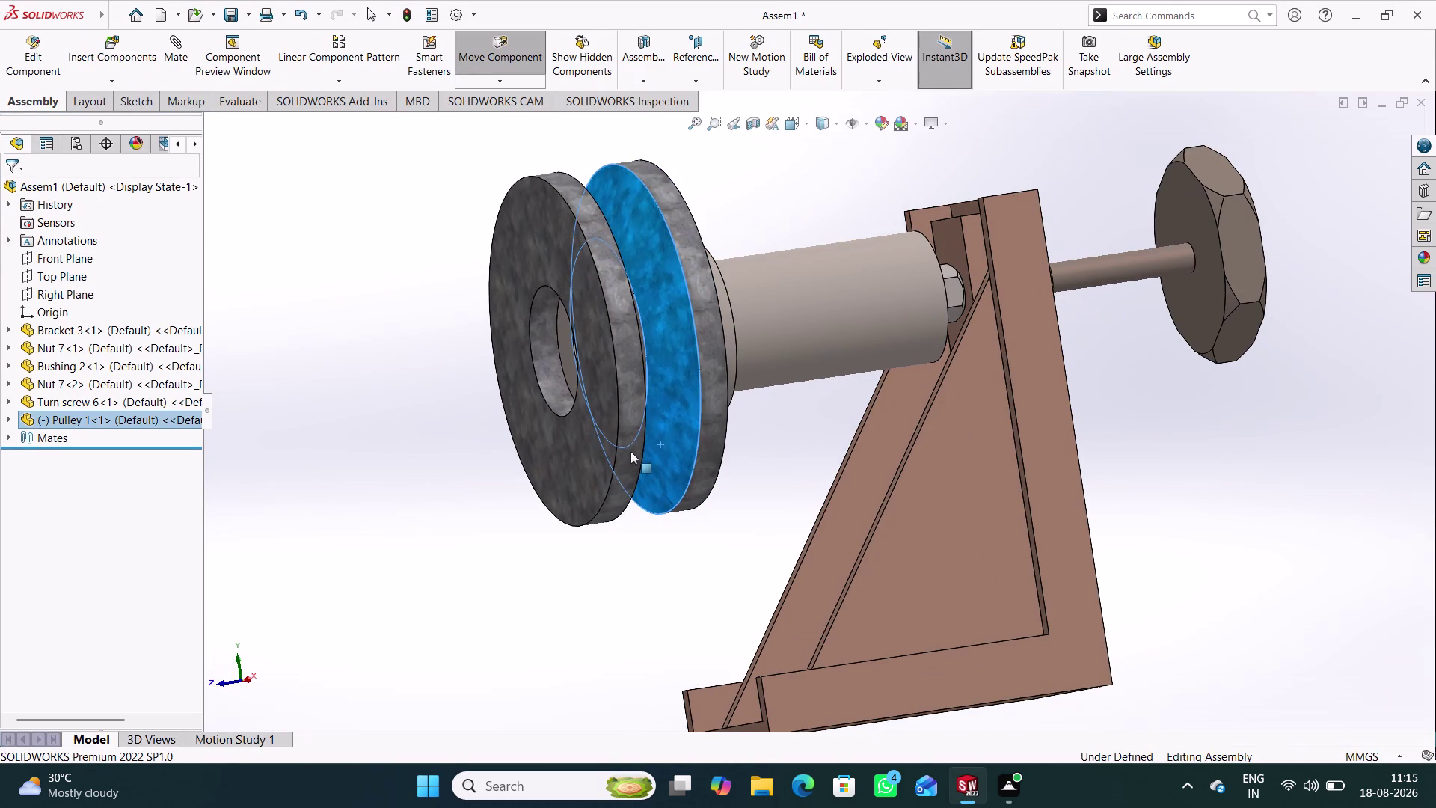
drag(623, 449, 656, 454)
middle_drag(795, 441, 731, 465)
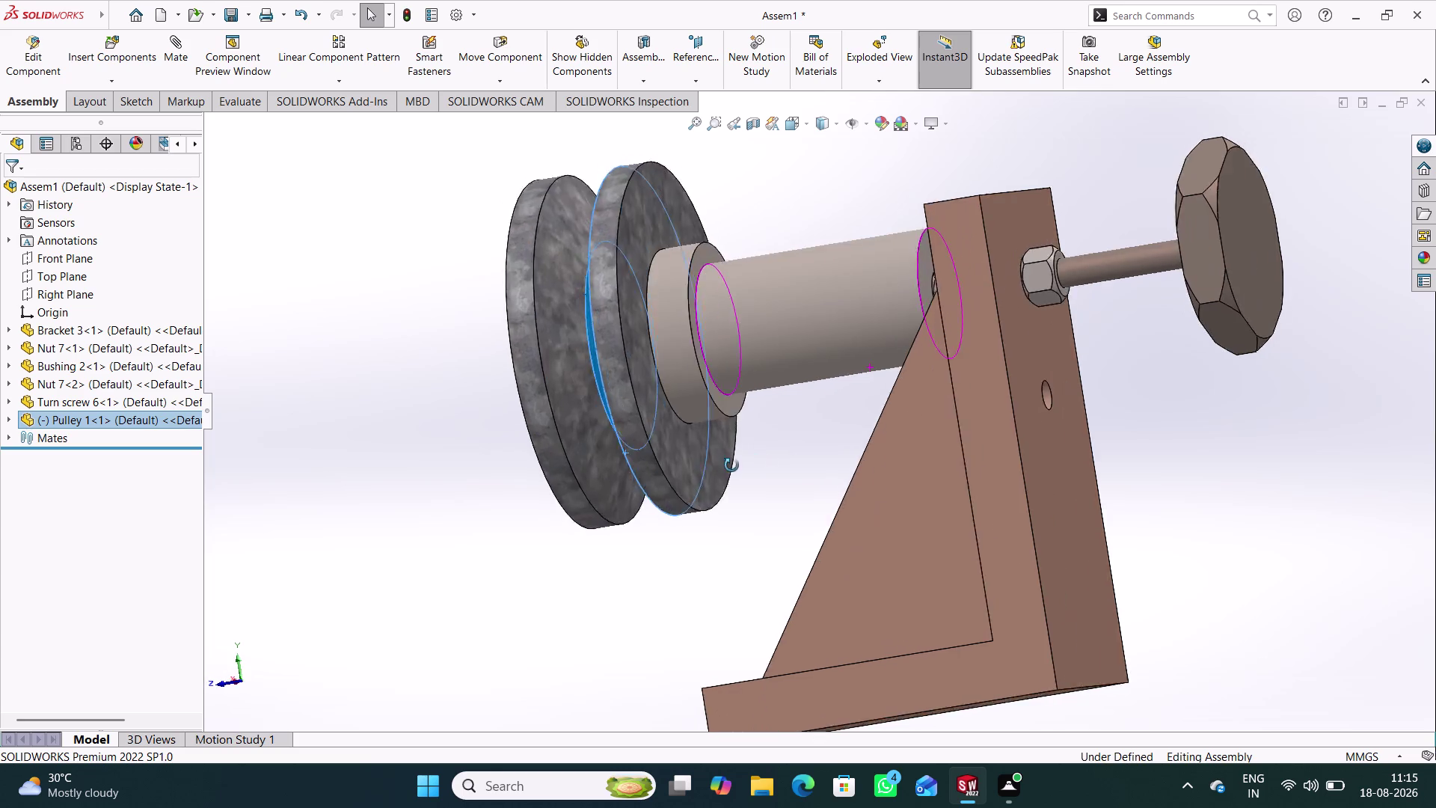
middle_drag(731, 464, 766, 503)
drag(646, 321, 590, 359)
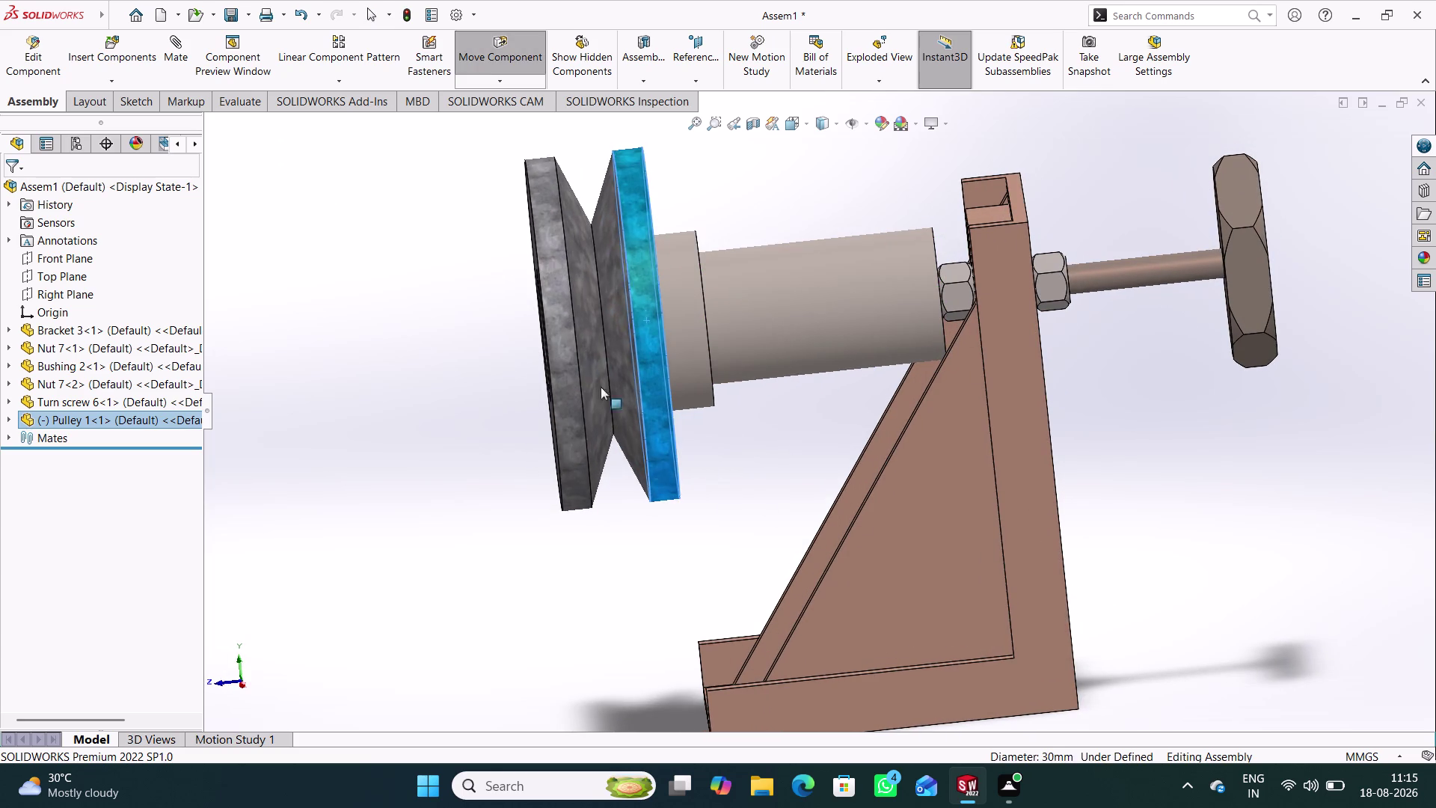
drag(590, 359, 612, 449)
middle_drag(478, 344, 558, 316)
click(419, 436)
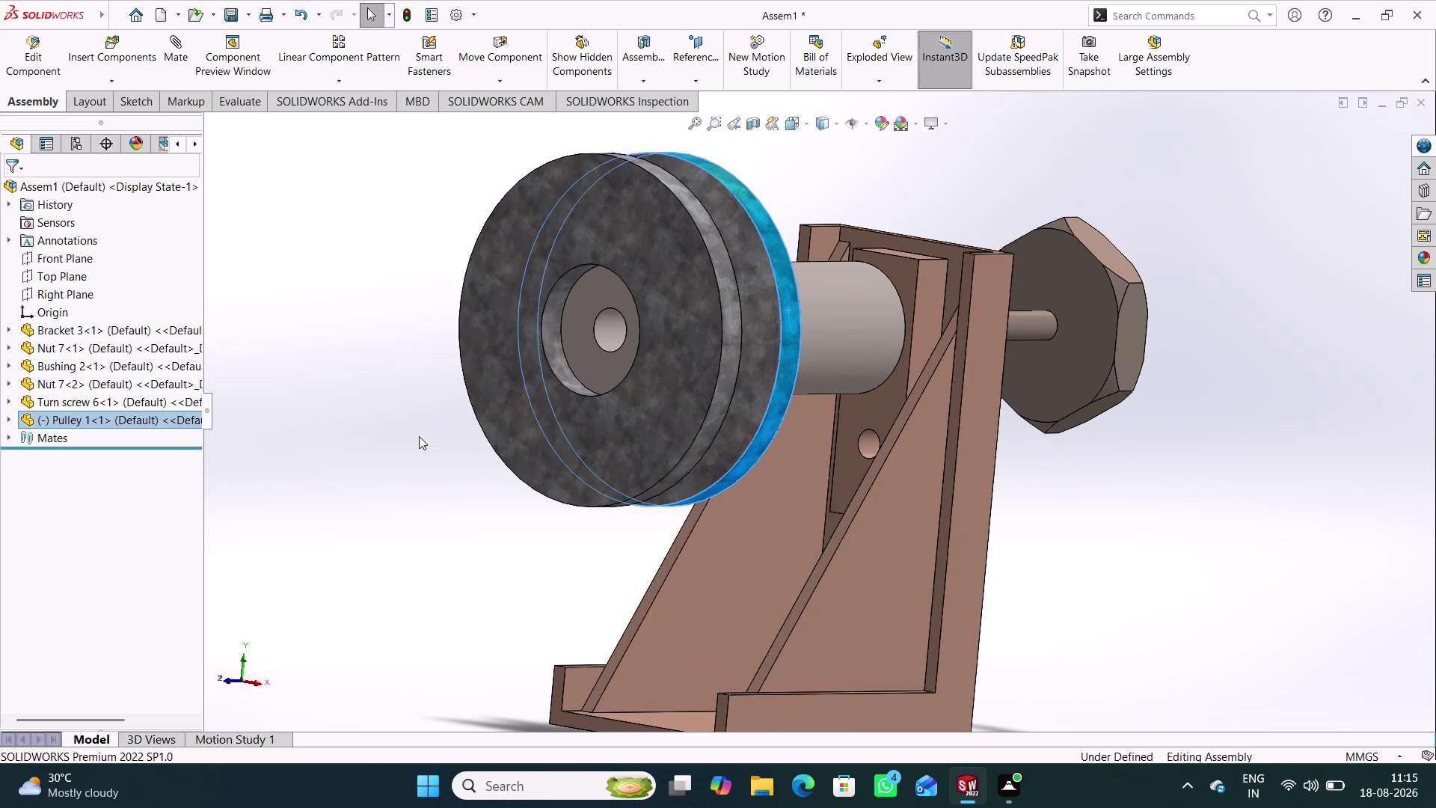
middle_drag(419, 437, 400, 447)
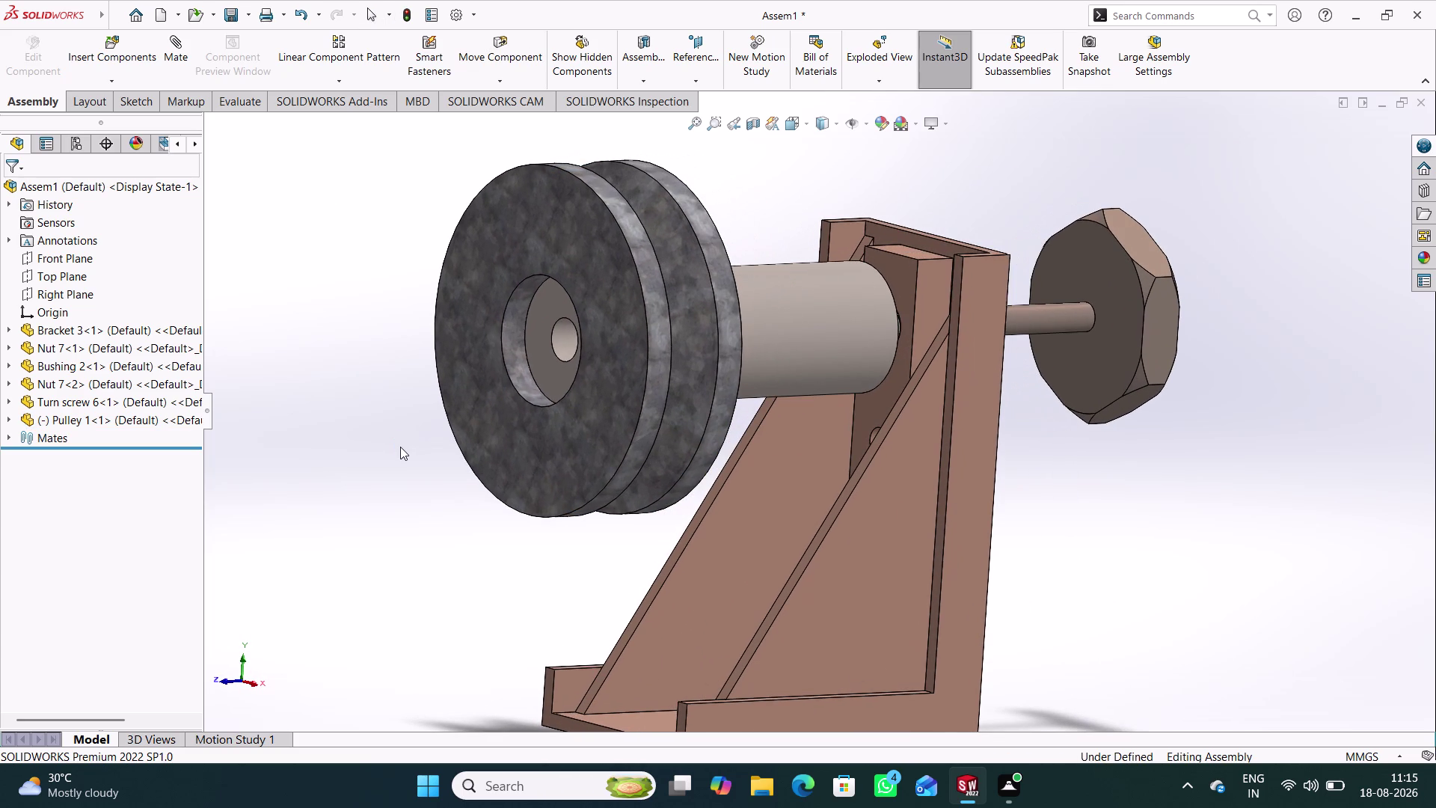
middle_drag(397, 453, 376, 463)
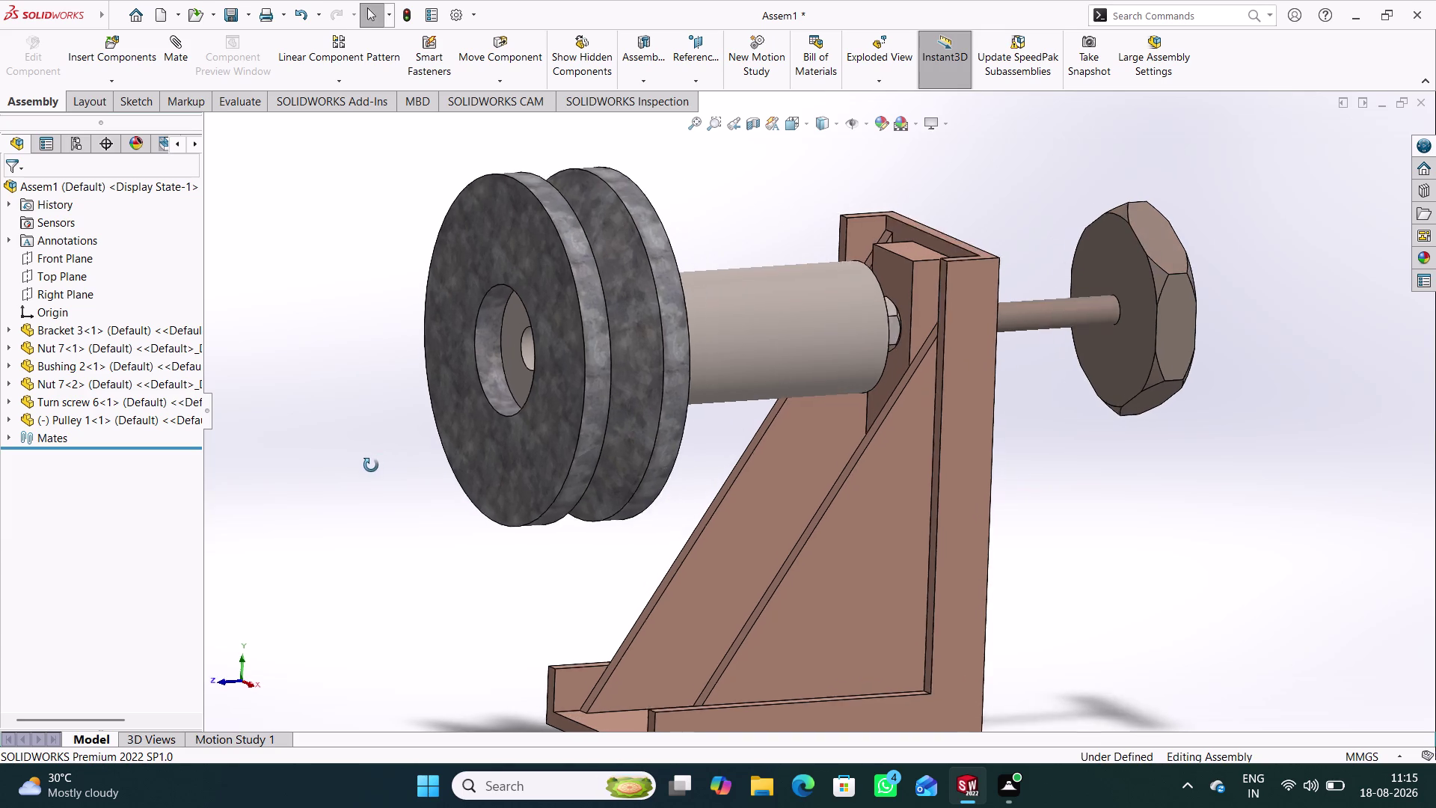
middle_drag(376, 463, 325, 482)
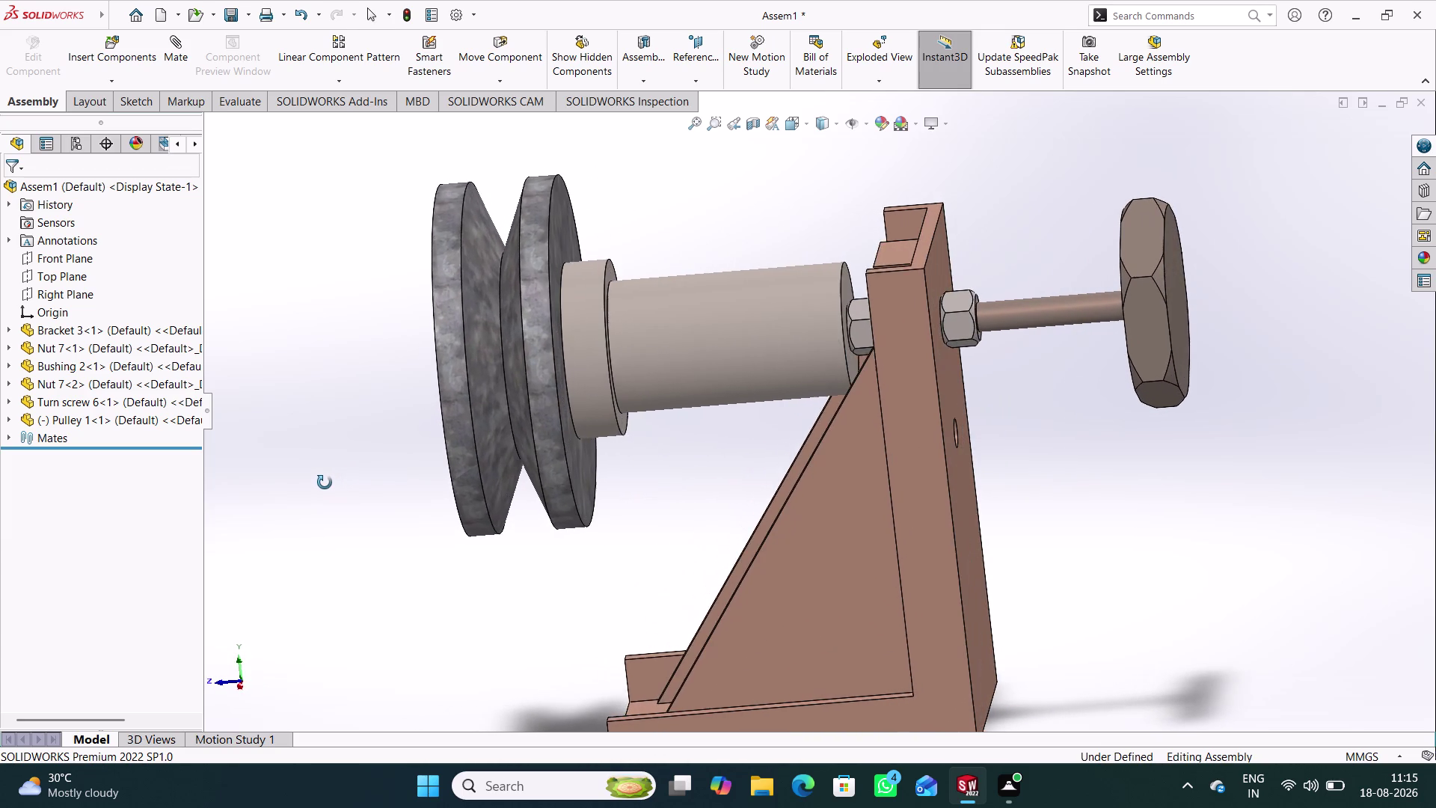
middle_drag(324, 483, 337, 442)
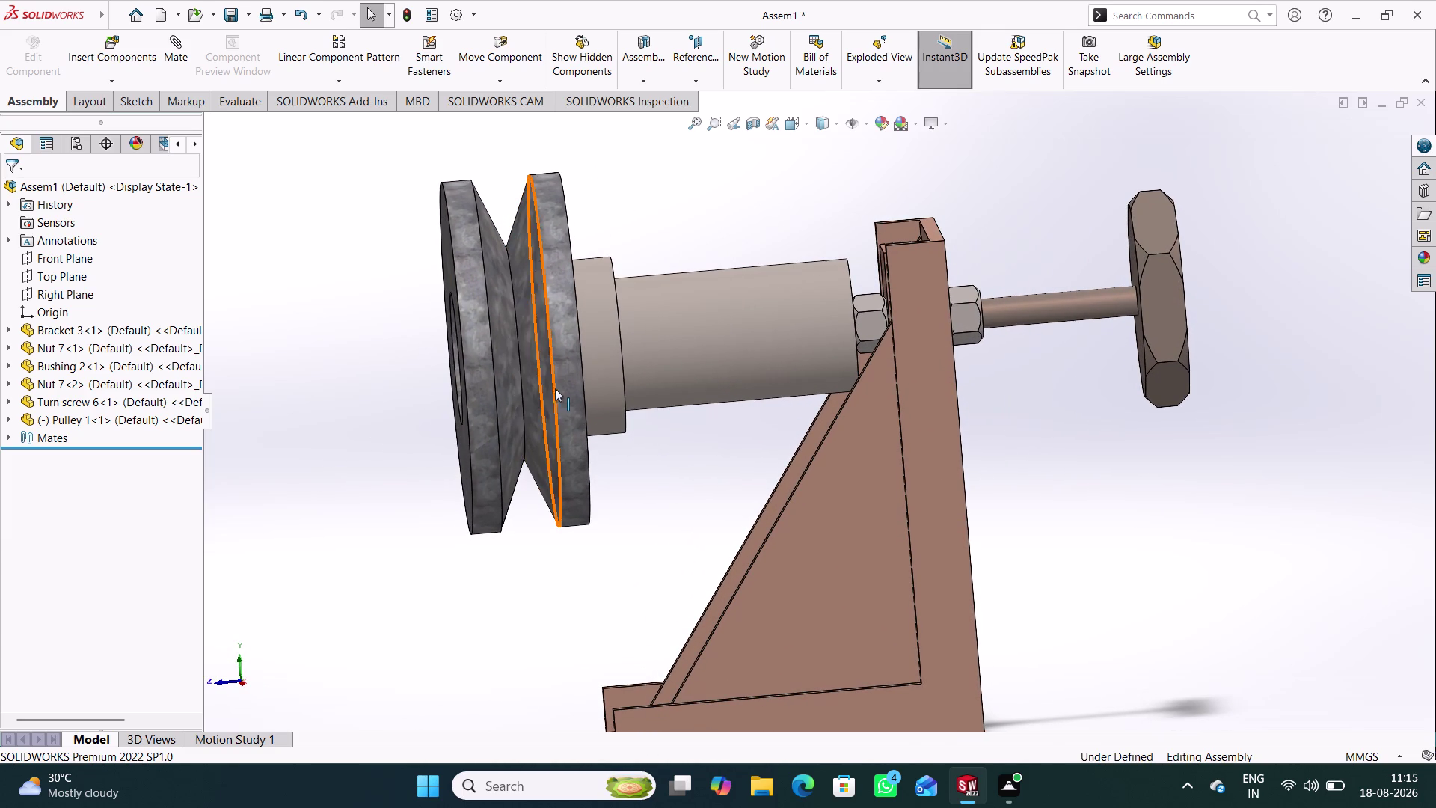
Drag the pulley repeatedly from an angled view to confirm its rotational freedom.
drag(555, 388, 514, 399)
click(375, 442)
drag(582, 320, 582, 326)
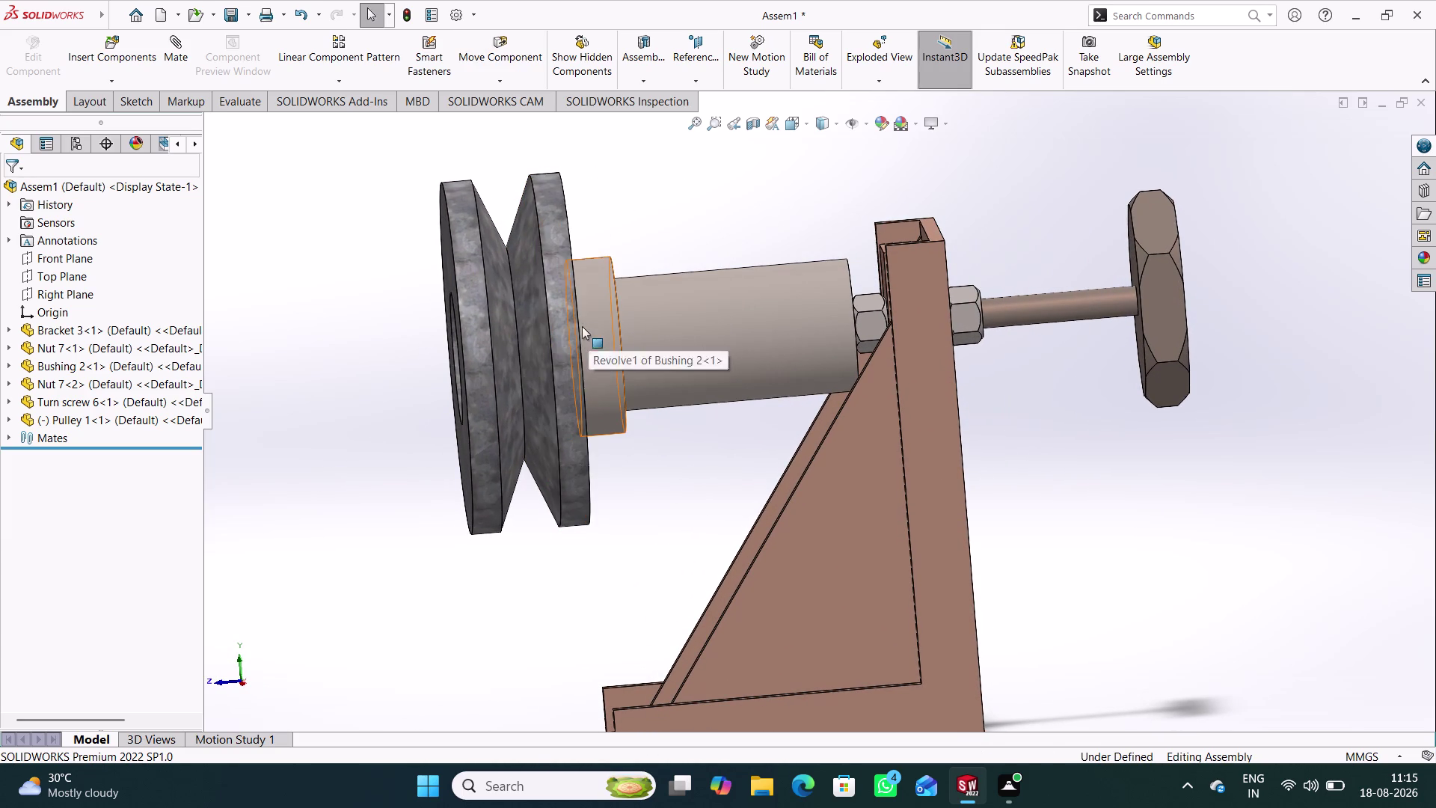
drag(581, 326, 593, 428)
drag(557, 279, 563, 262)
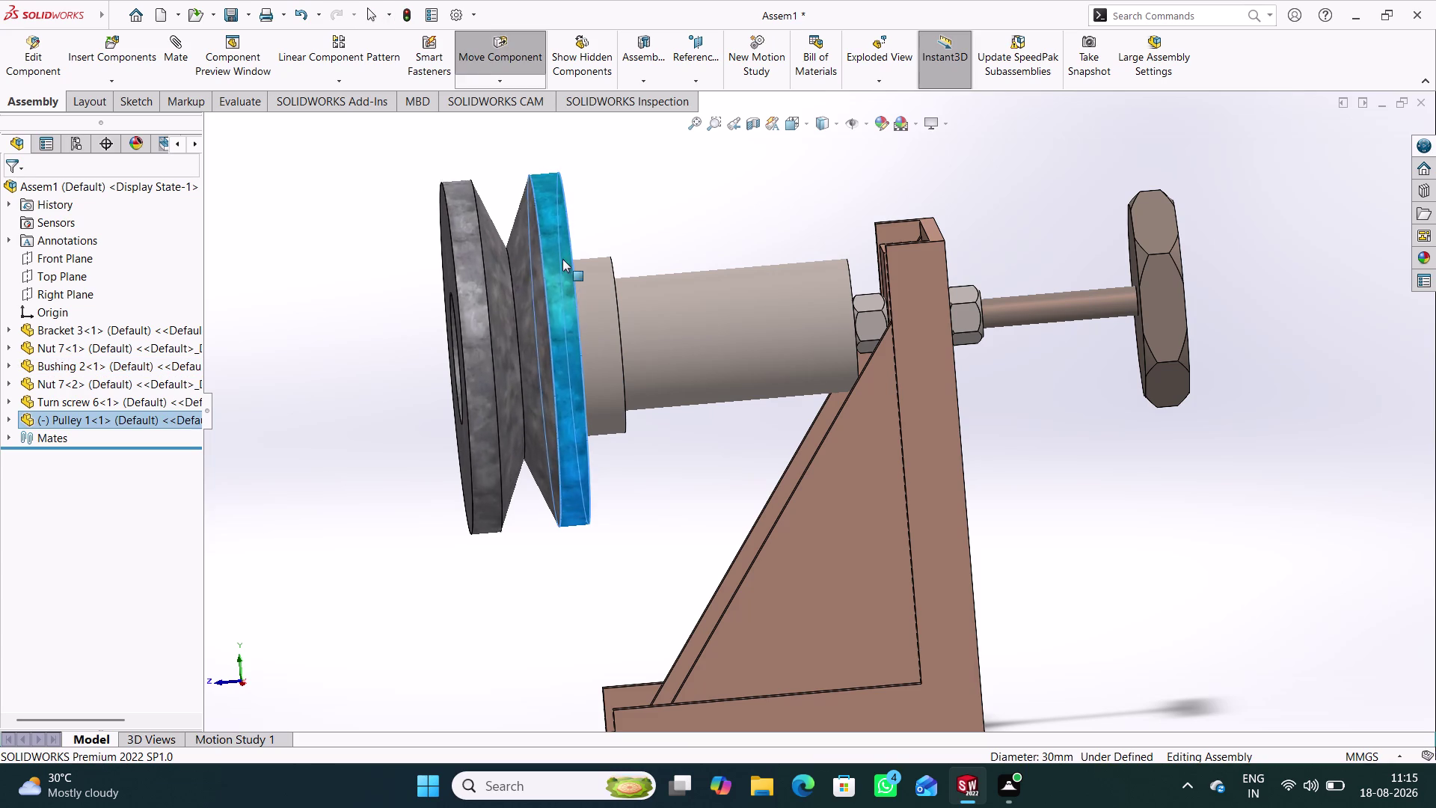
drag(563, 262, 558, 387)
drag(513, 404, 513, 441)
drag(541, 353, 541, 366)
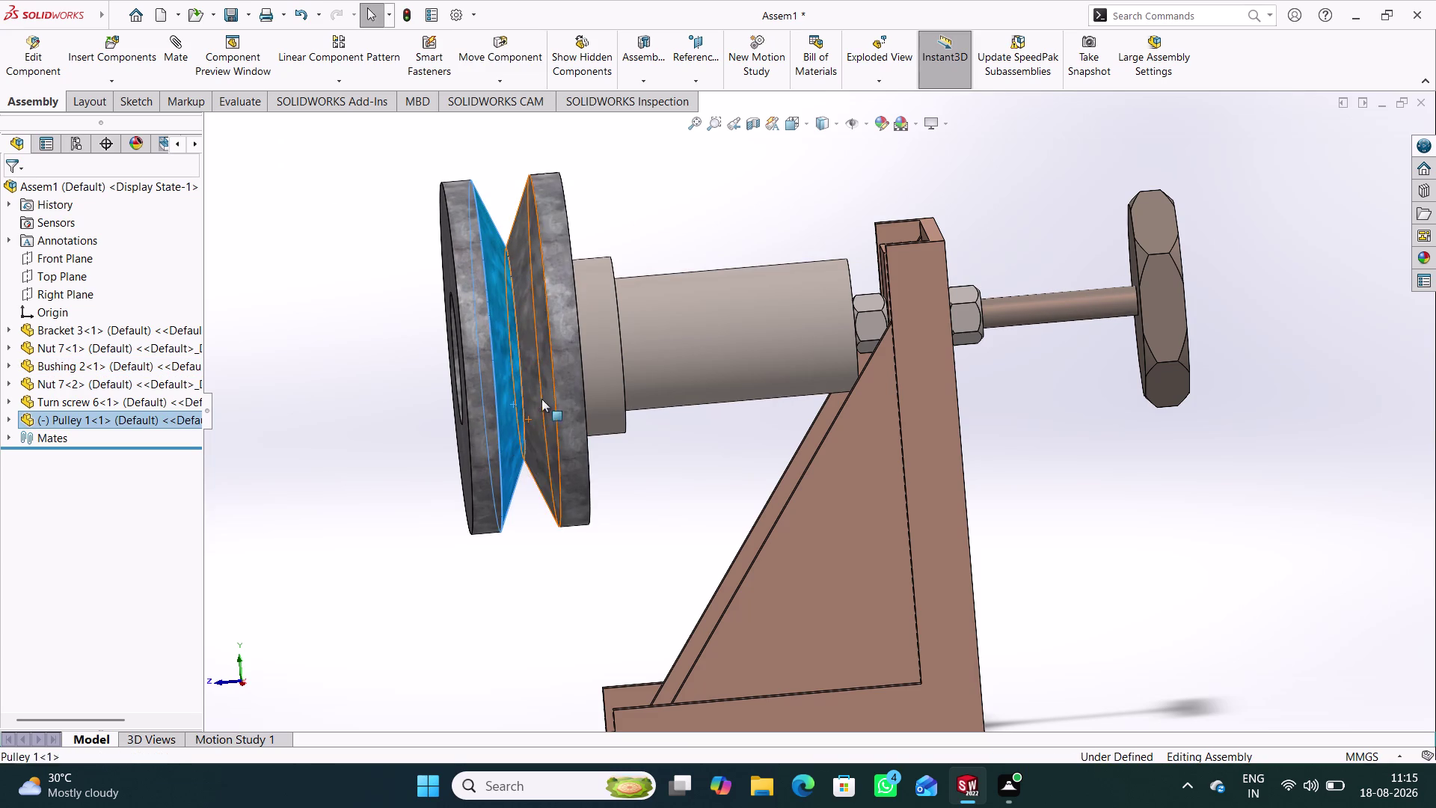
drag(542, 366, 540, 438)
drag(507, 354, 522, 293)
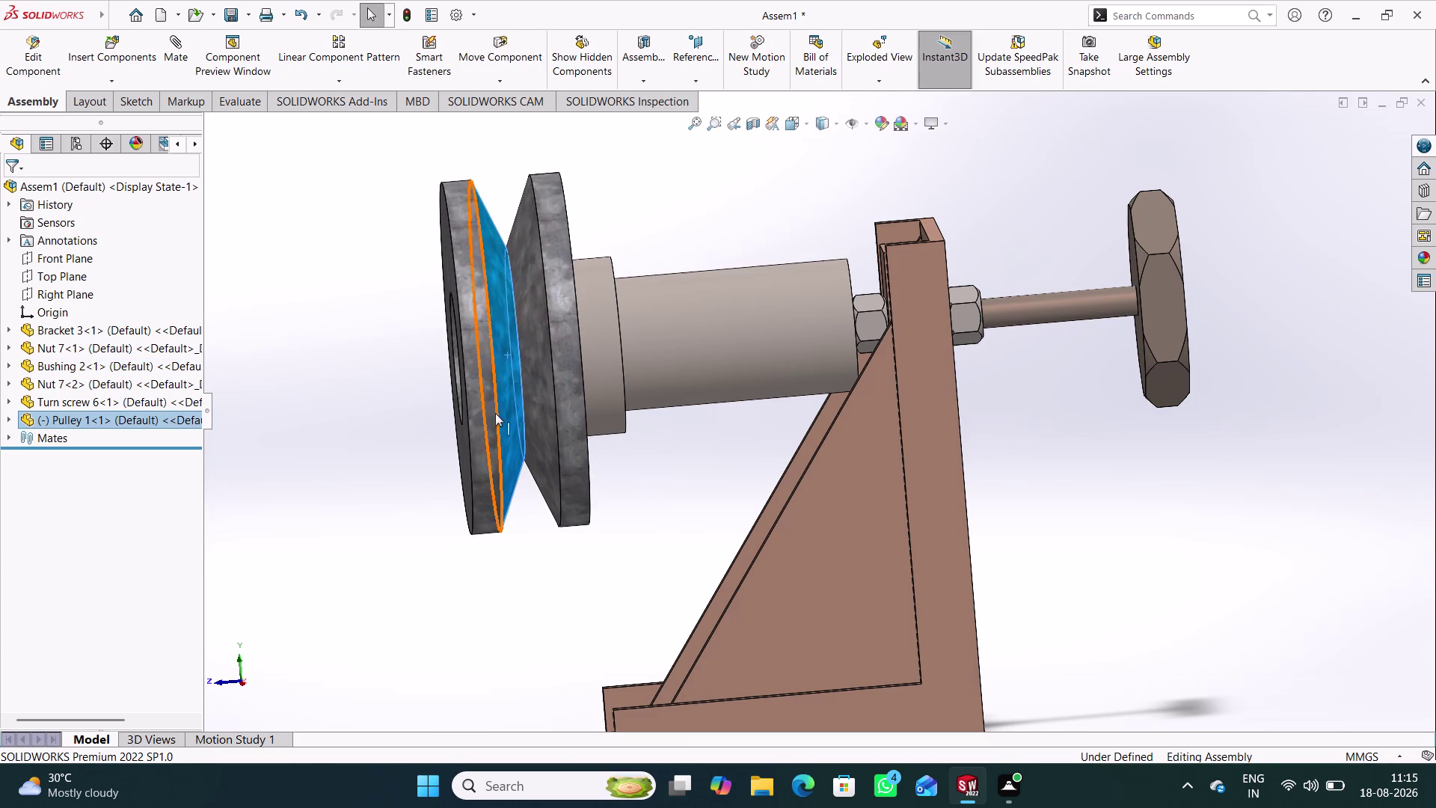
drag(491, 425, 509, 299)
drag(508, 384, 481, 469)
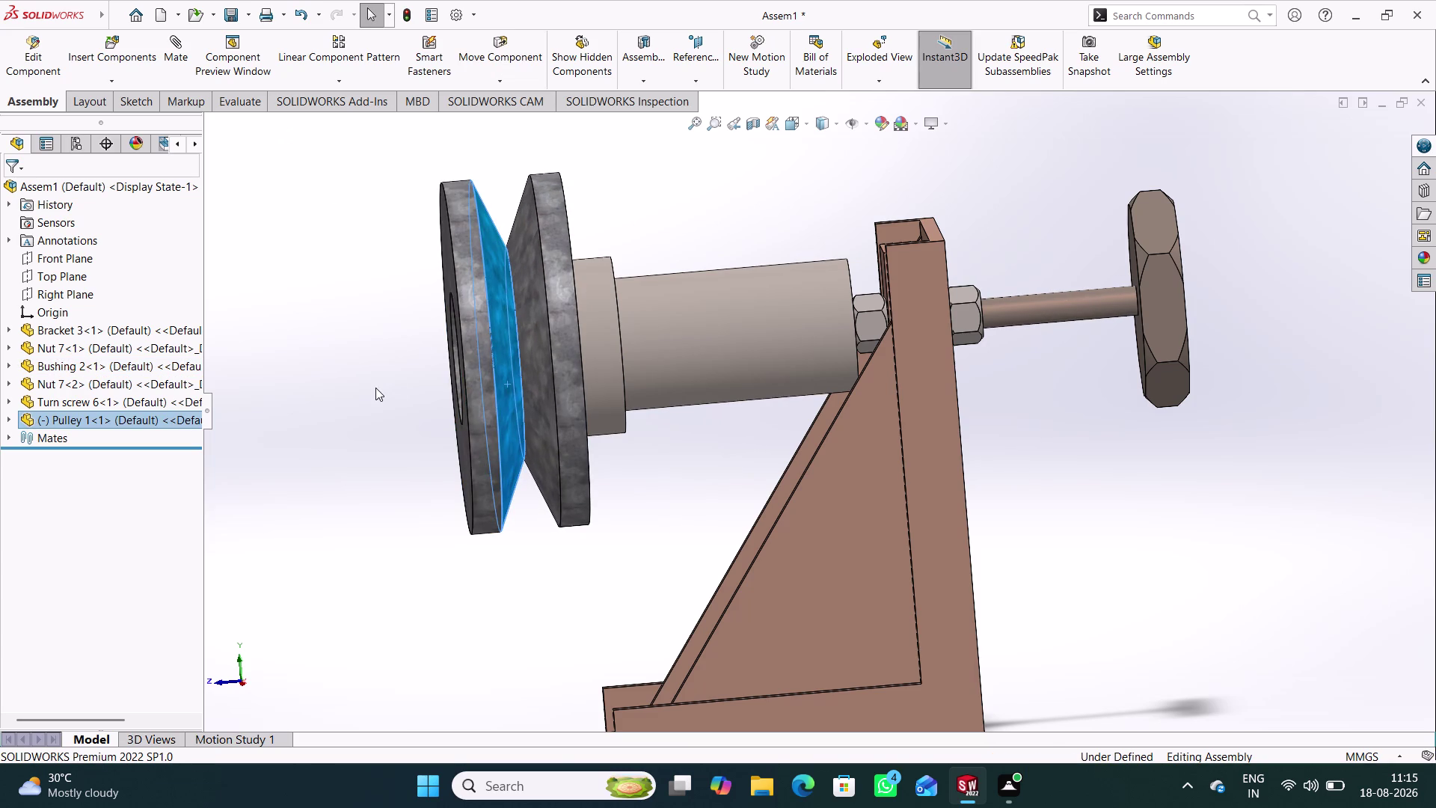
click(376, 388)
middle_drag(392, 396, 527, 353)
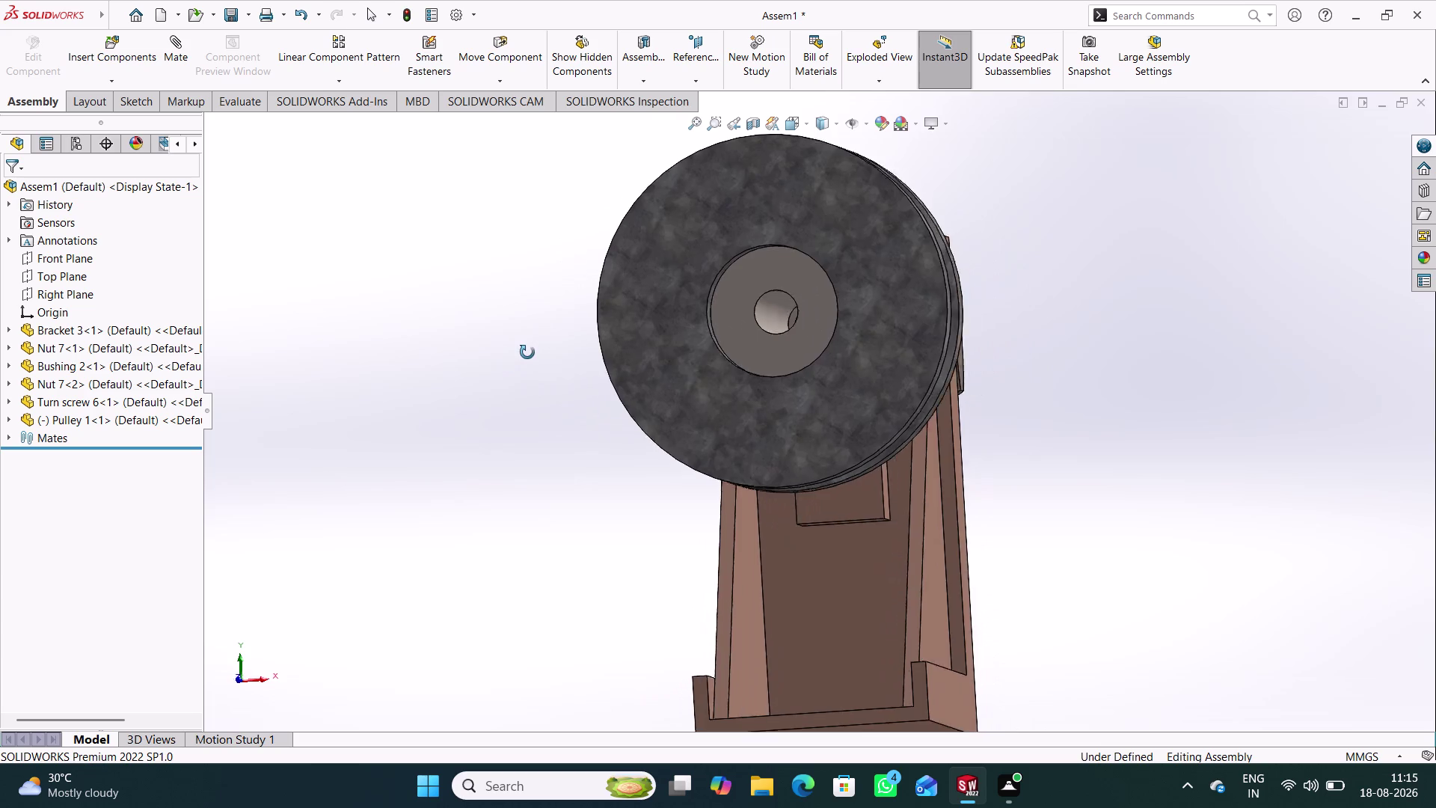
middle_drag(528, 353, 436, 396)
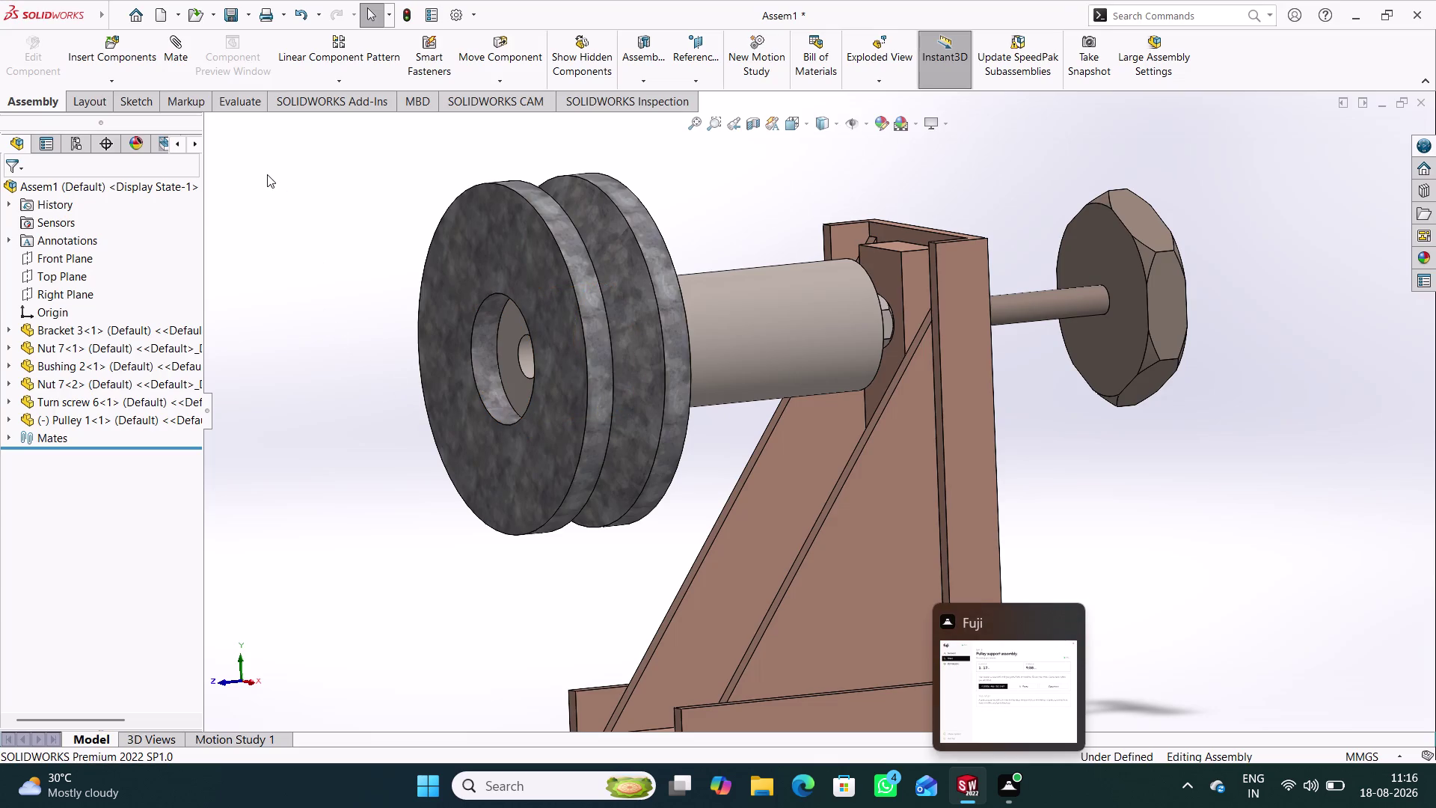
click(139, 64)
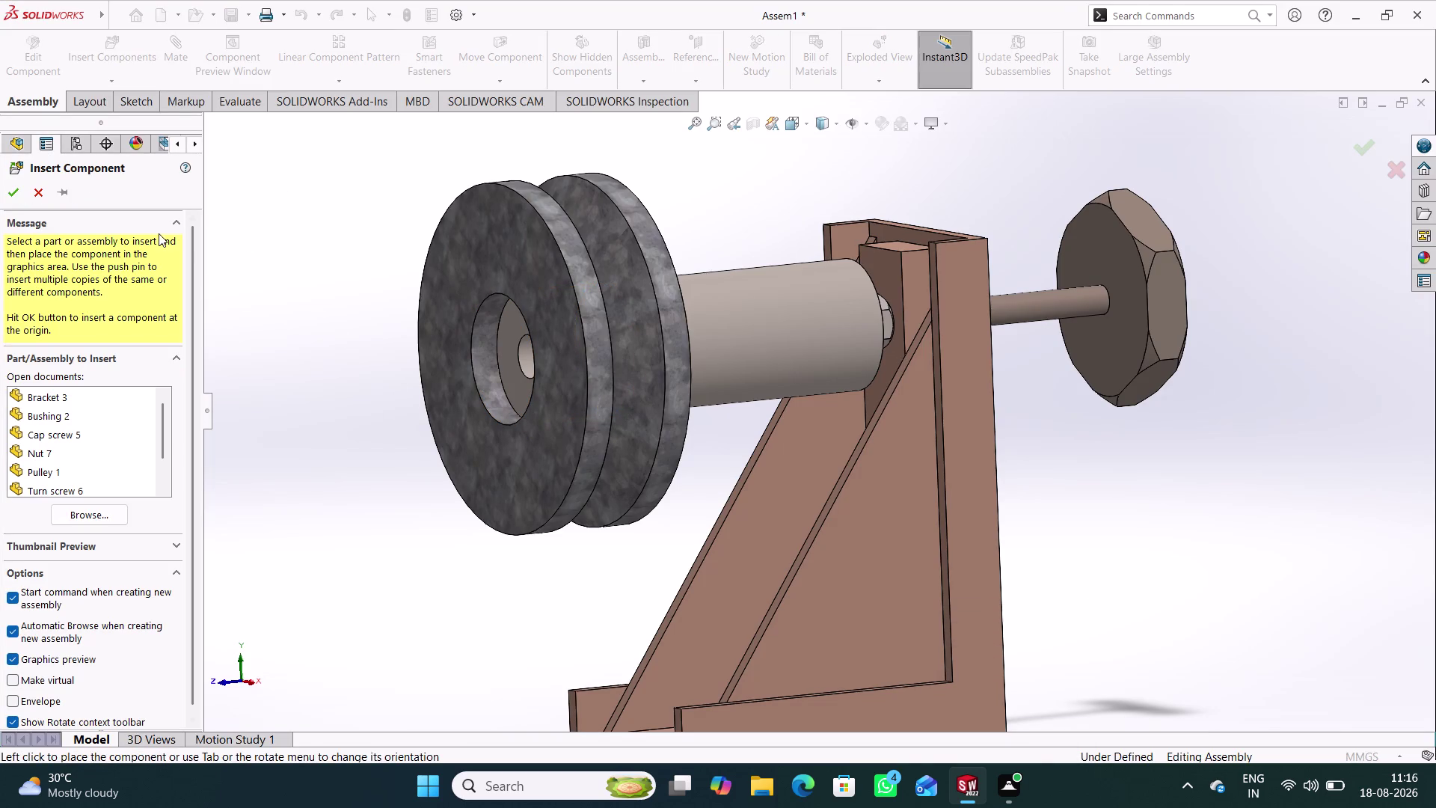
Add a Parallel mate between Pulley 1's Top Plane and Assem1's Top Plane.
click(30, 189)
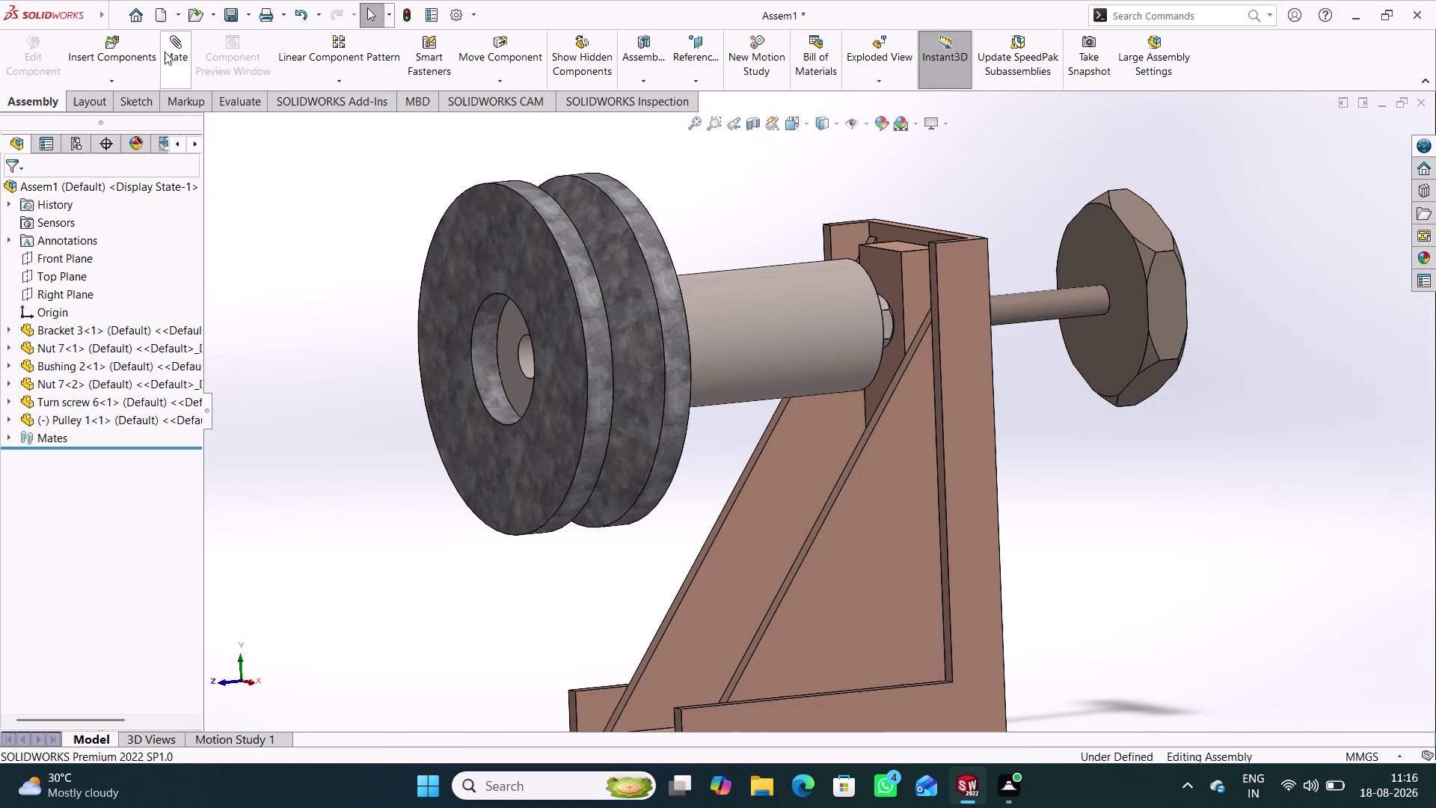
click(162, 52)
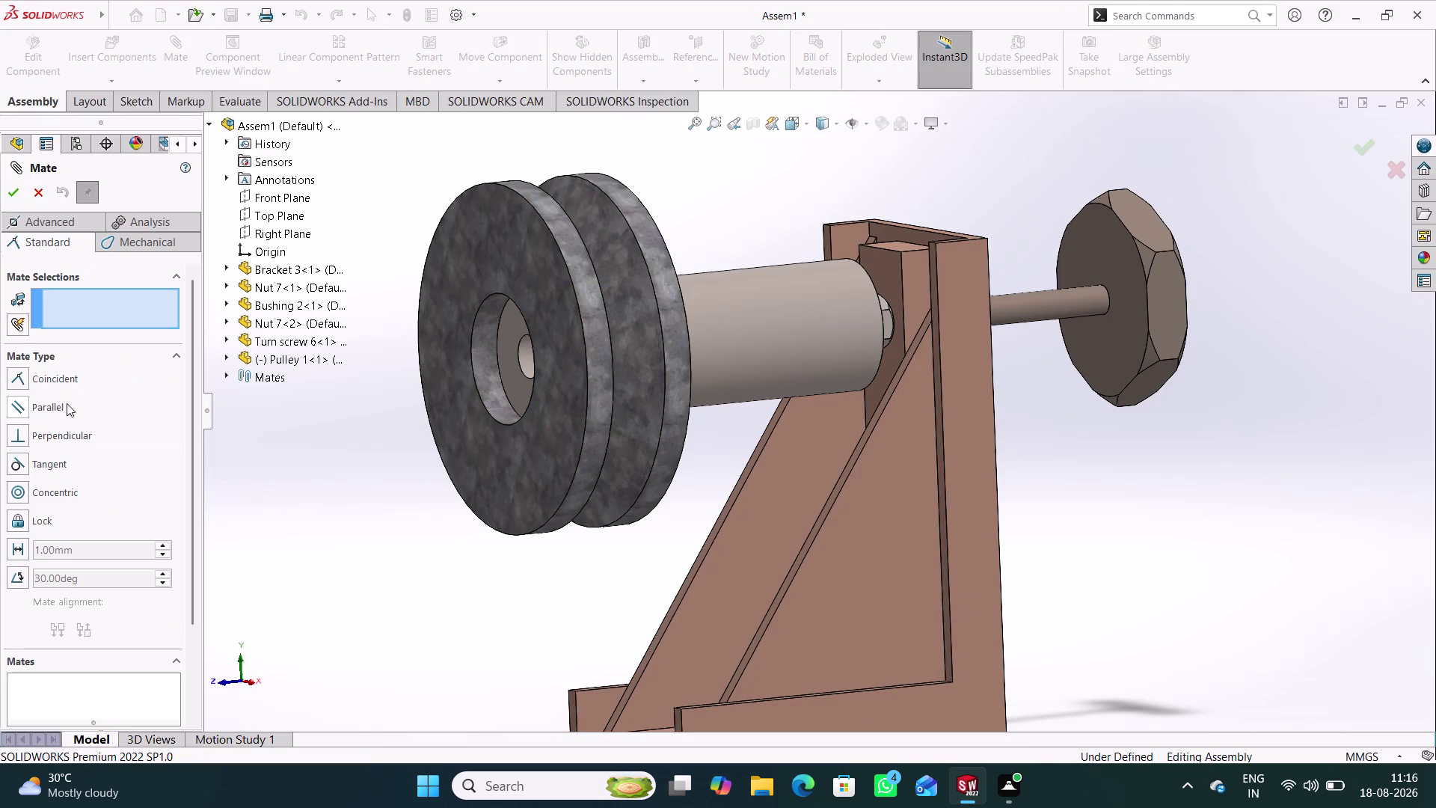
click(225, 360)
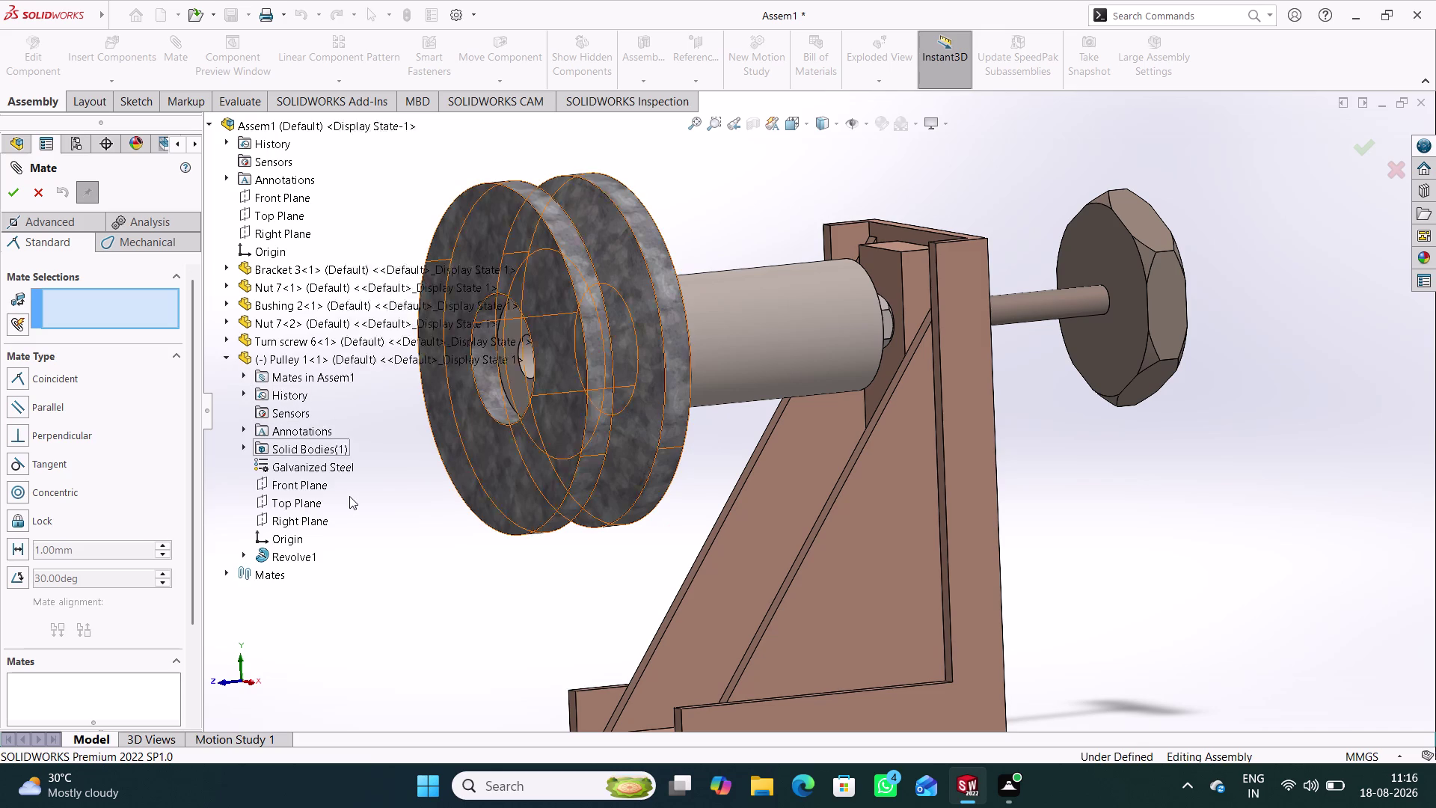
click(302, 506)
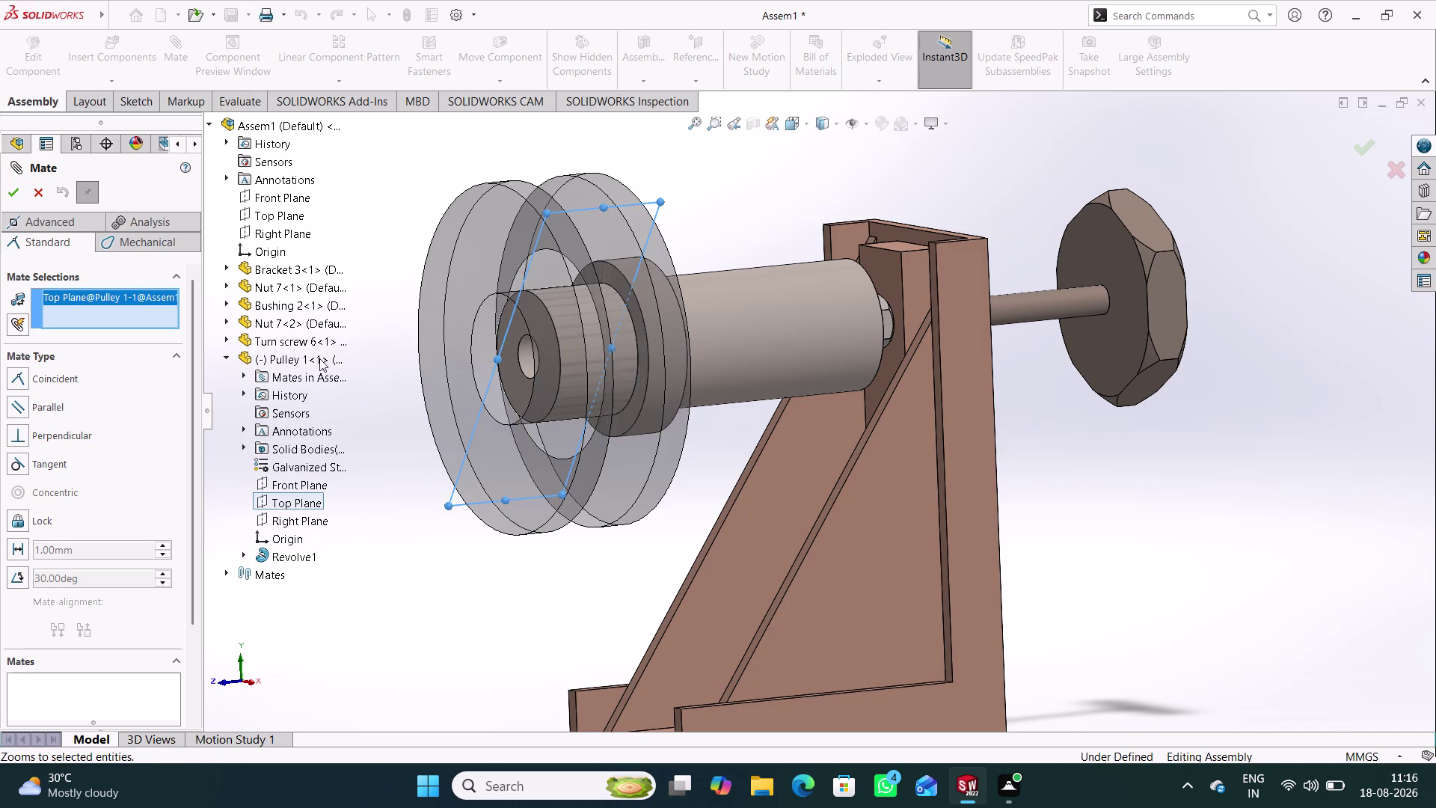
click(274, 216)
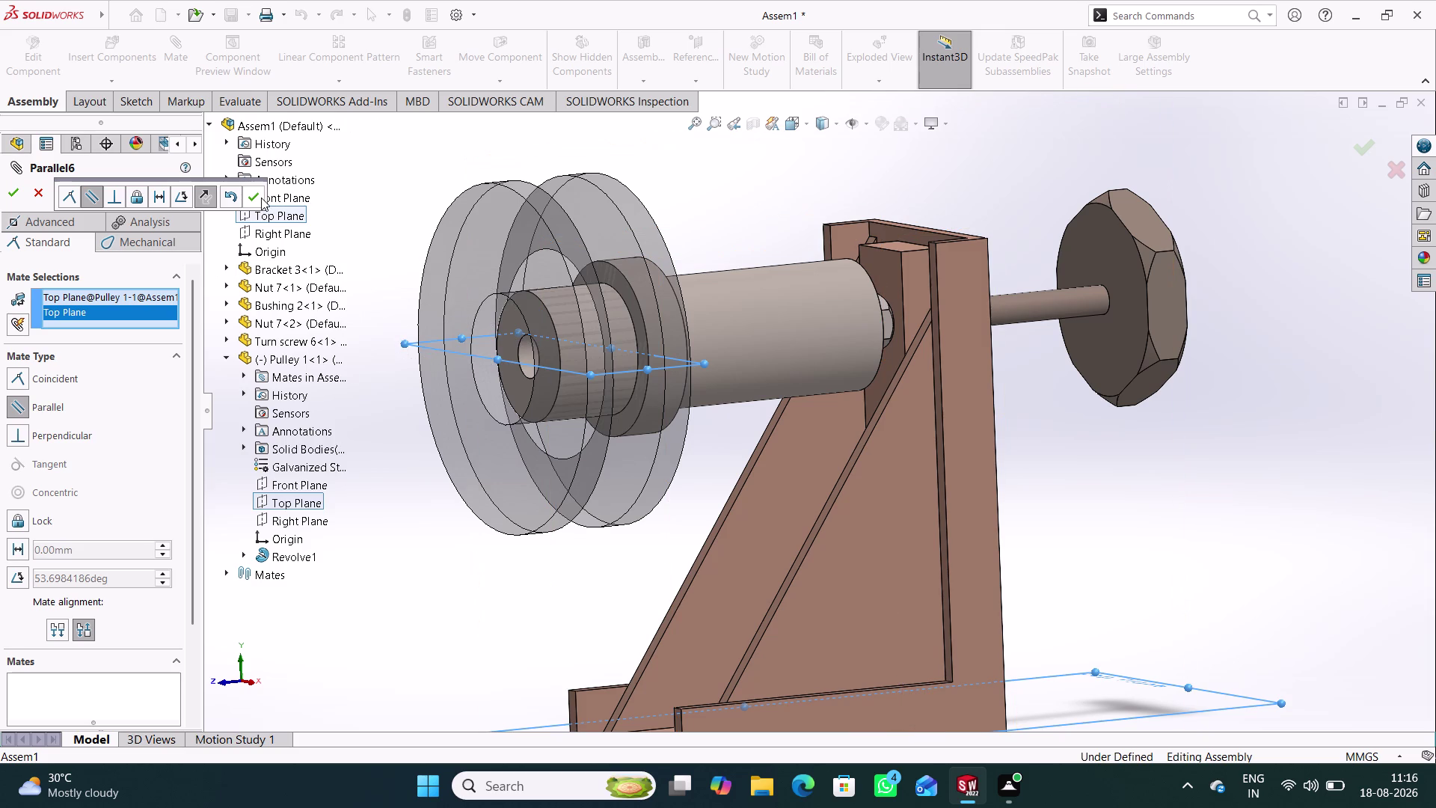
click(256, 198)
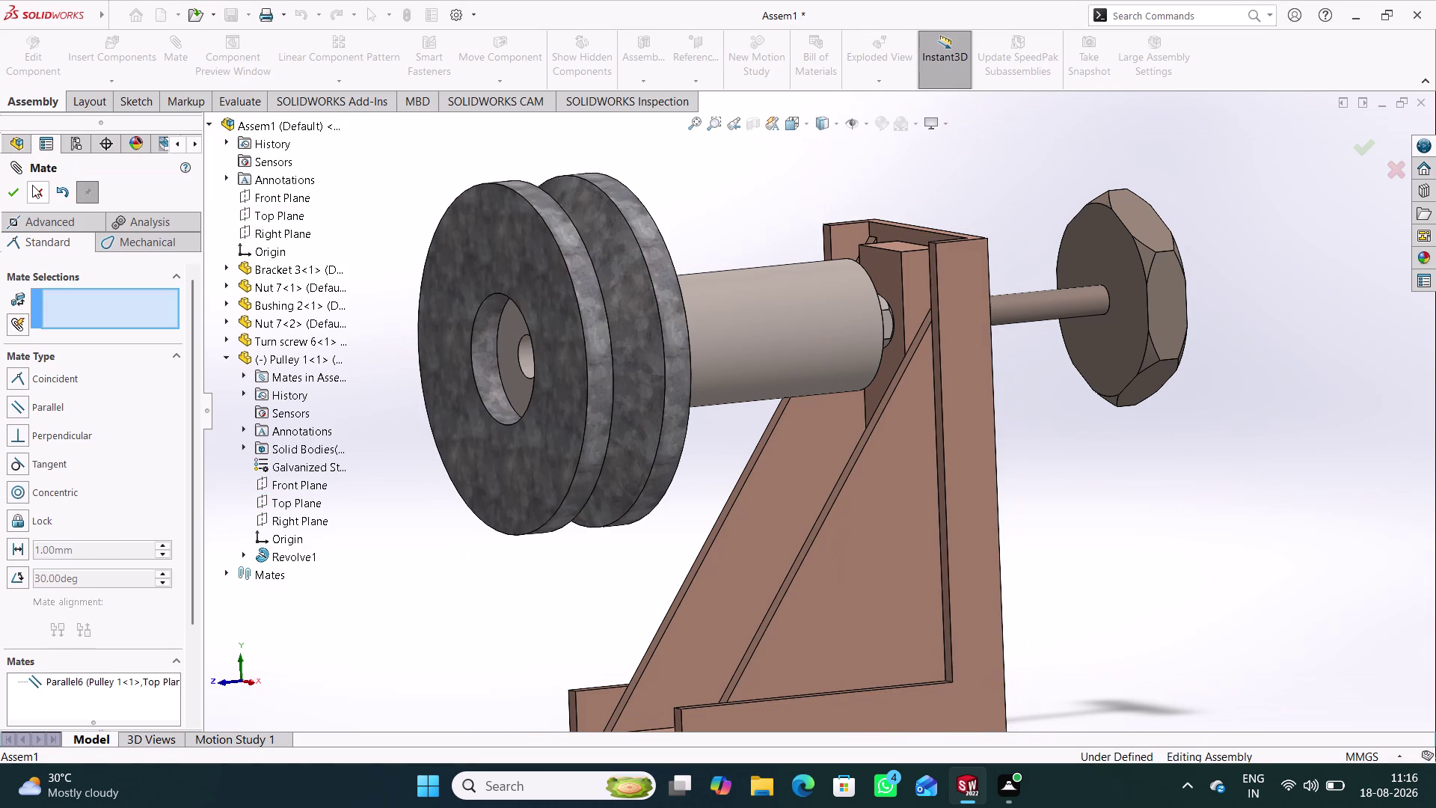
click(32, 185)
Insert Washer 4 and place it near the pulley.
click(119, 53)
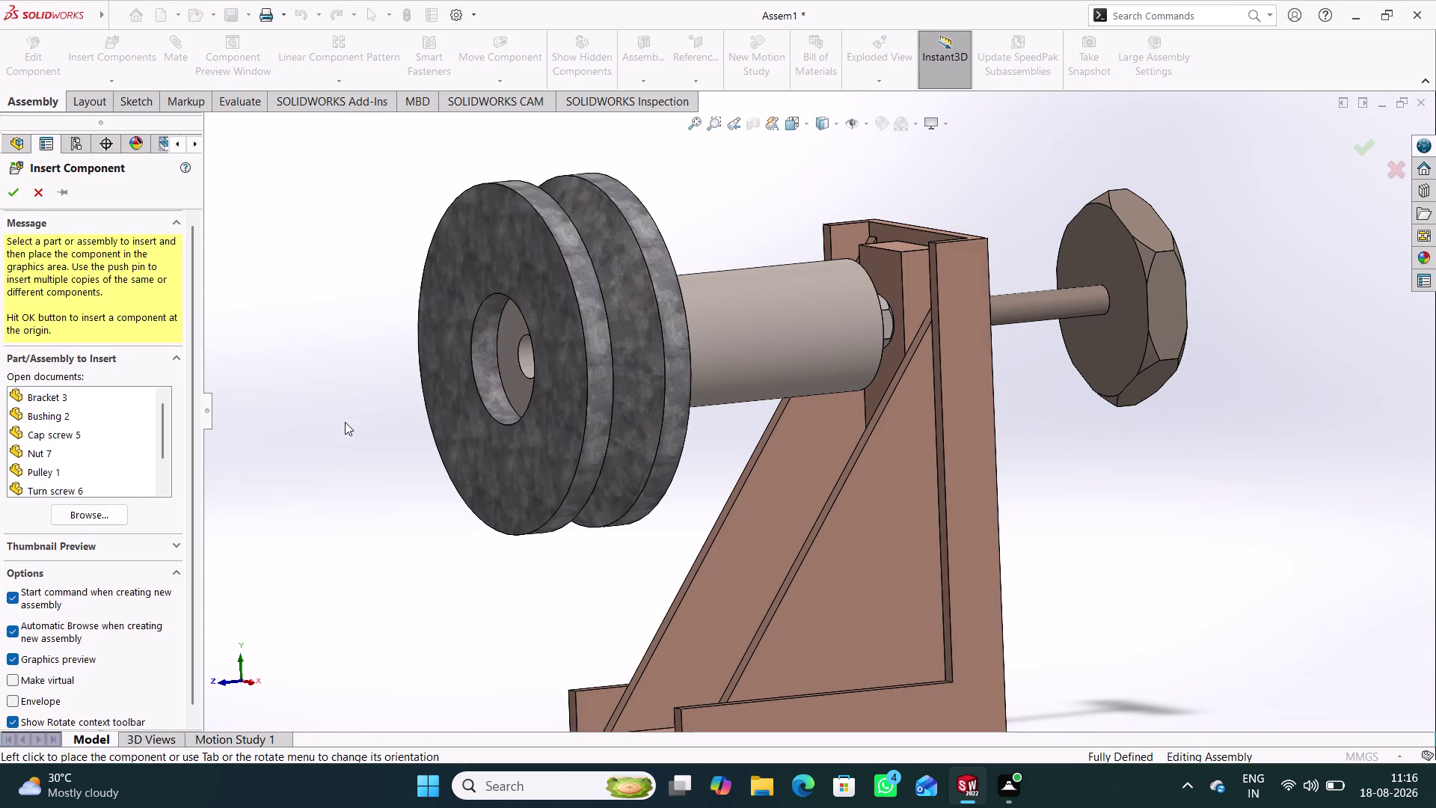
scroll(down, 3)
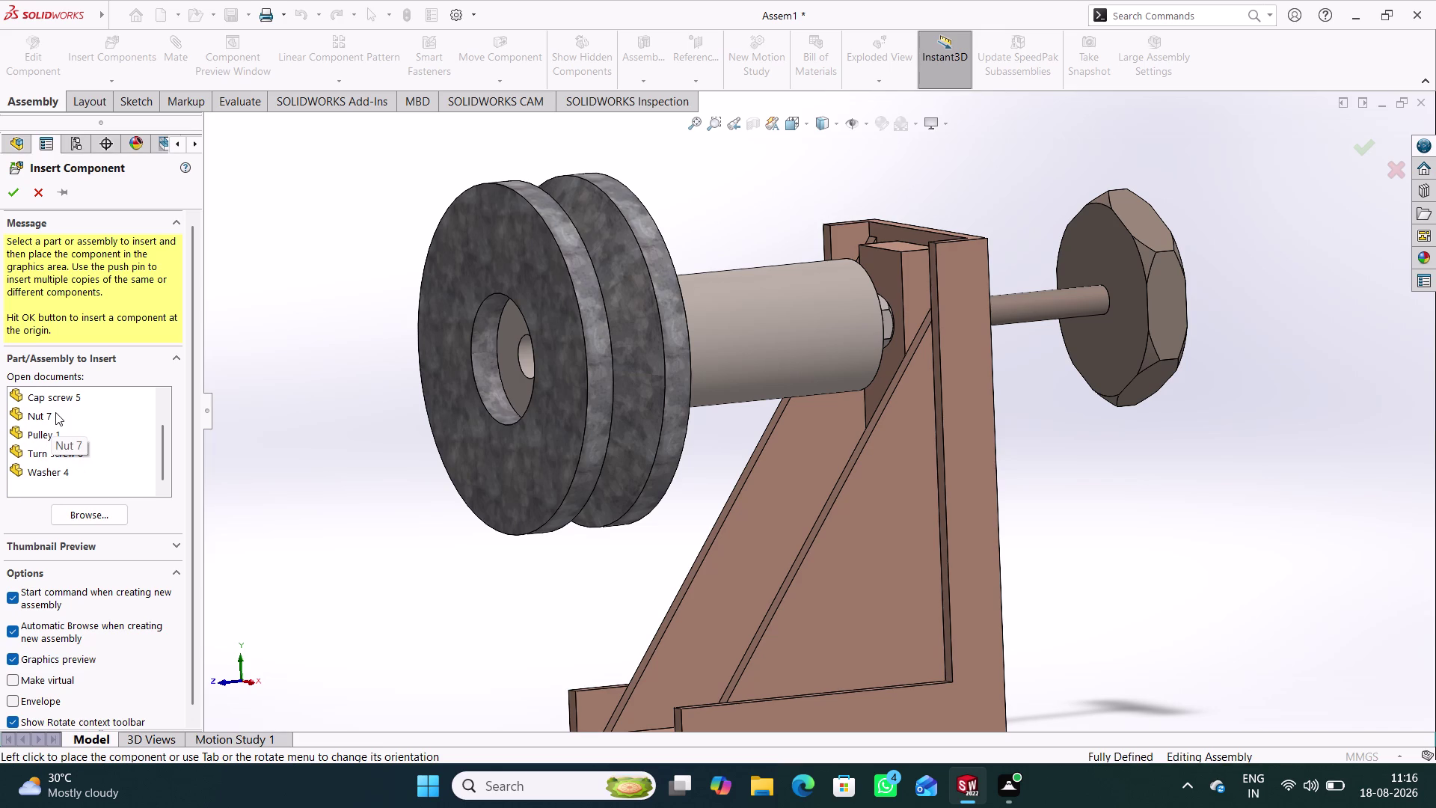
scroll(up, 3)
scroll(down, 3)
scroll(down, 3)
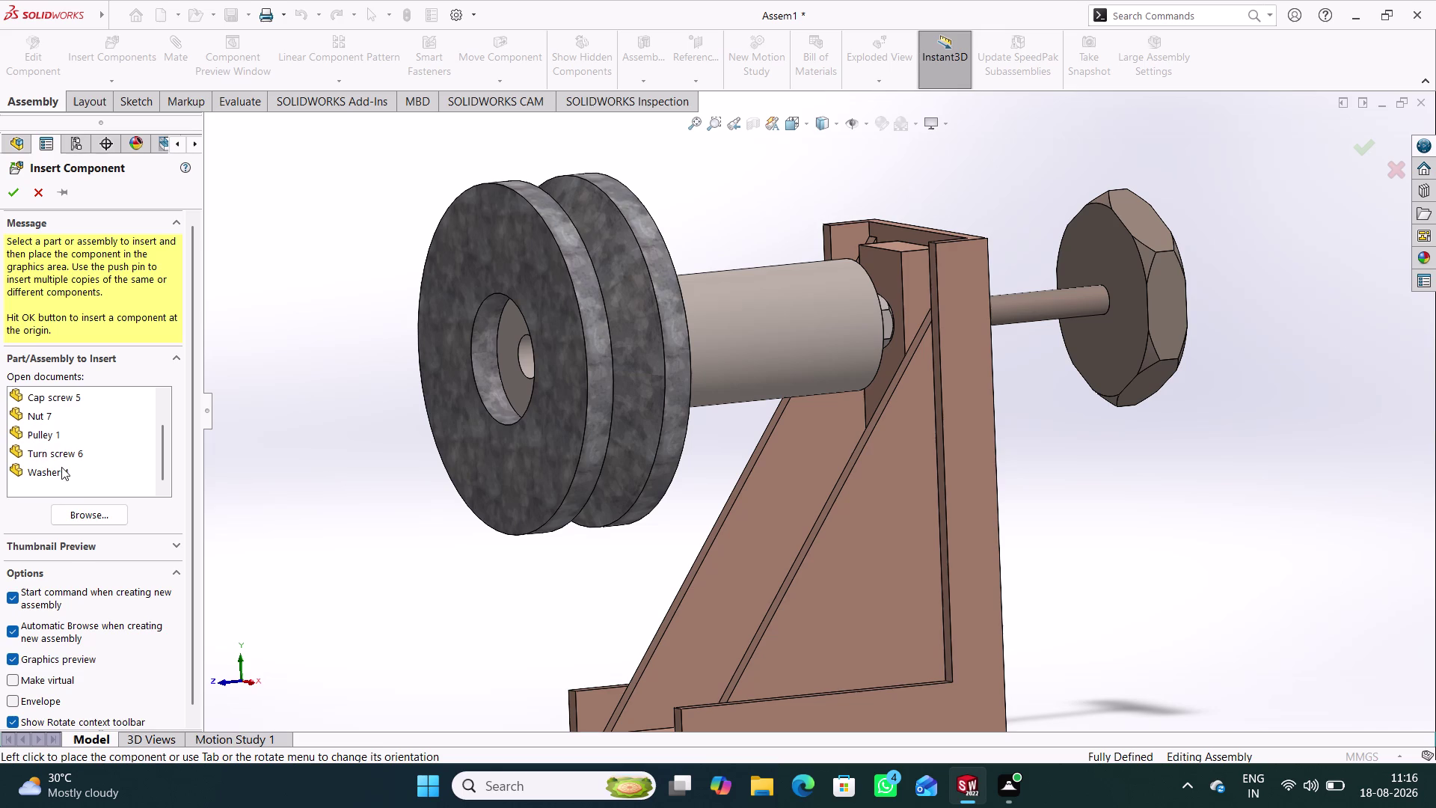
click(59, 468)
click(336, 382)
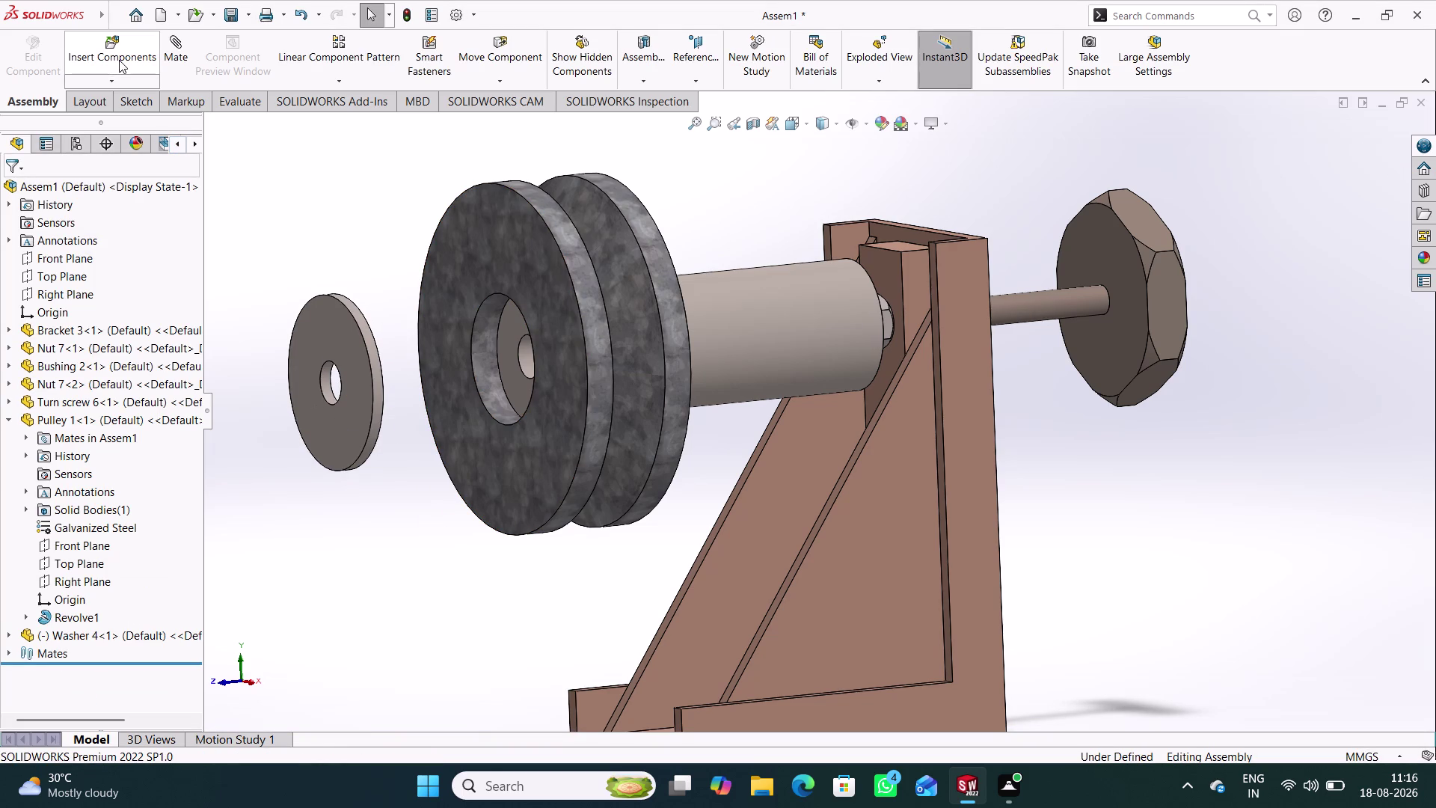
click(175, 61)
Add a Concentric mate between the washer hole and the pulley's bore axis.
scroll(down, 3)
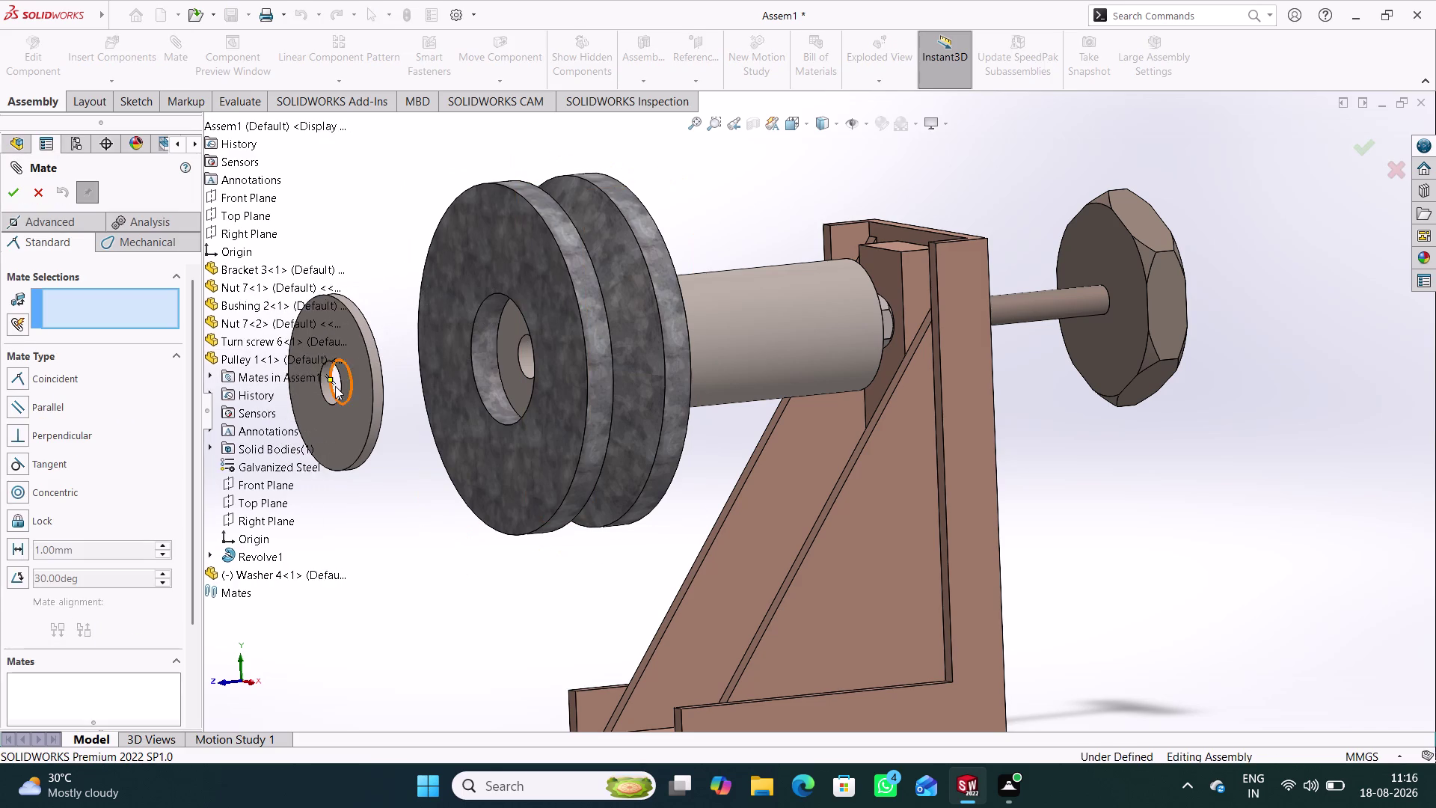
scroll(down, 3)
scroll(down, 3)
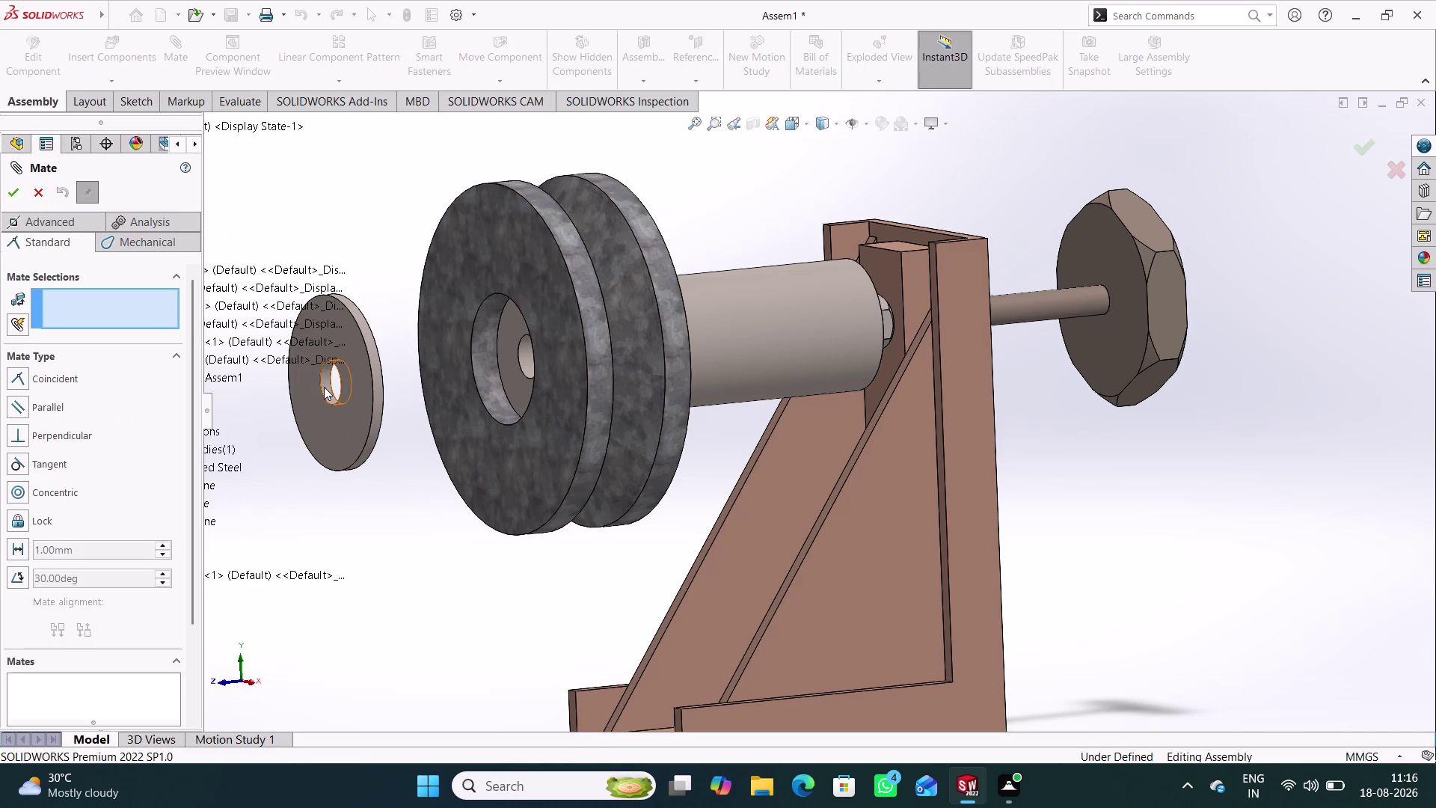
click(324, 387)
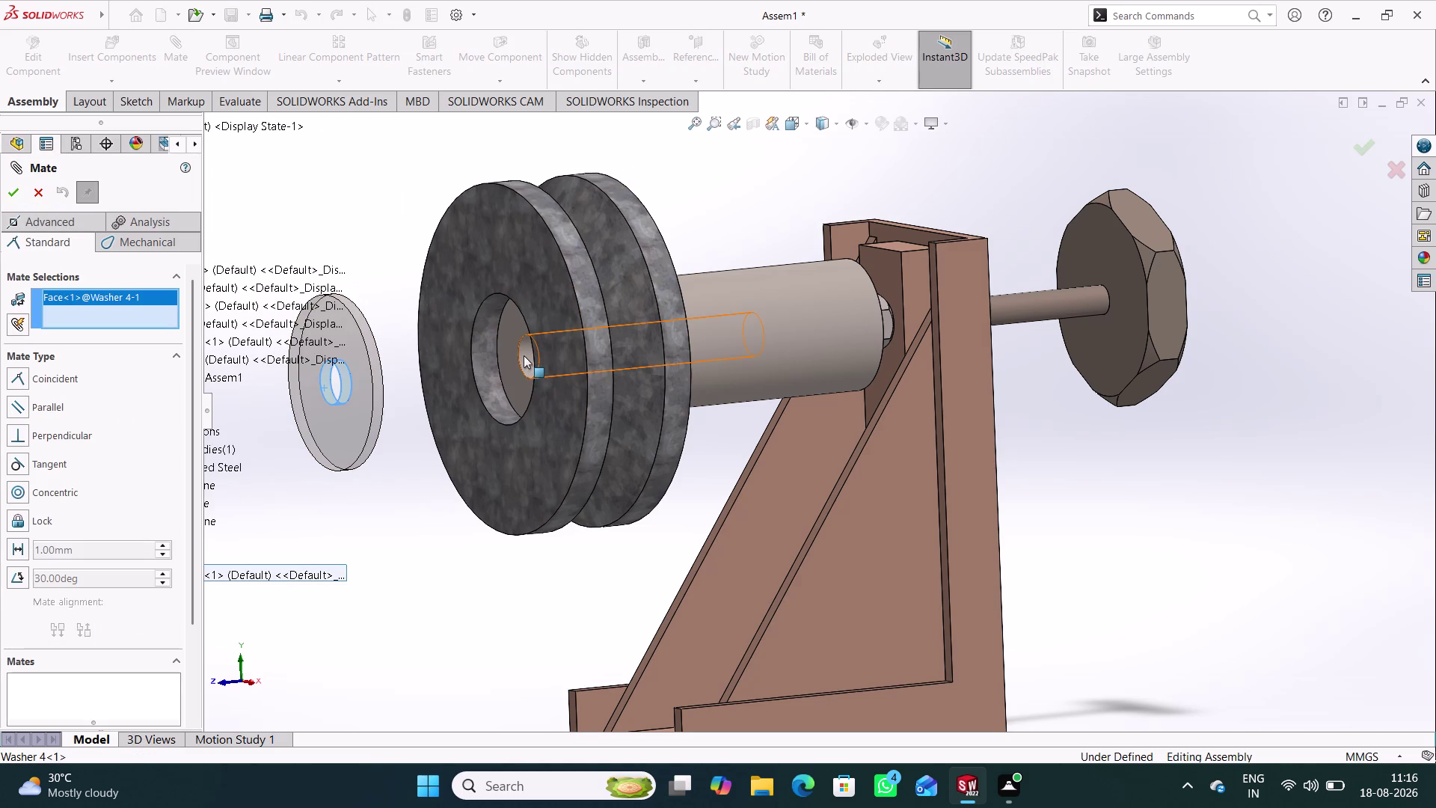
click(523, 356)
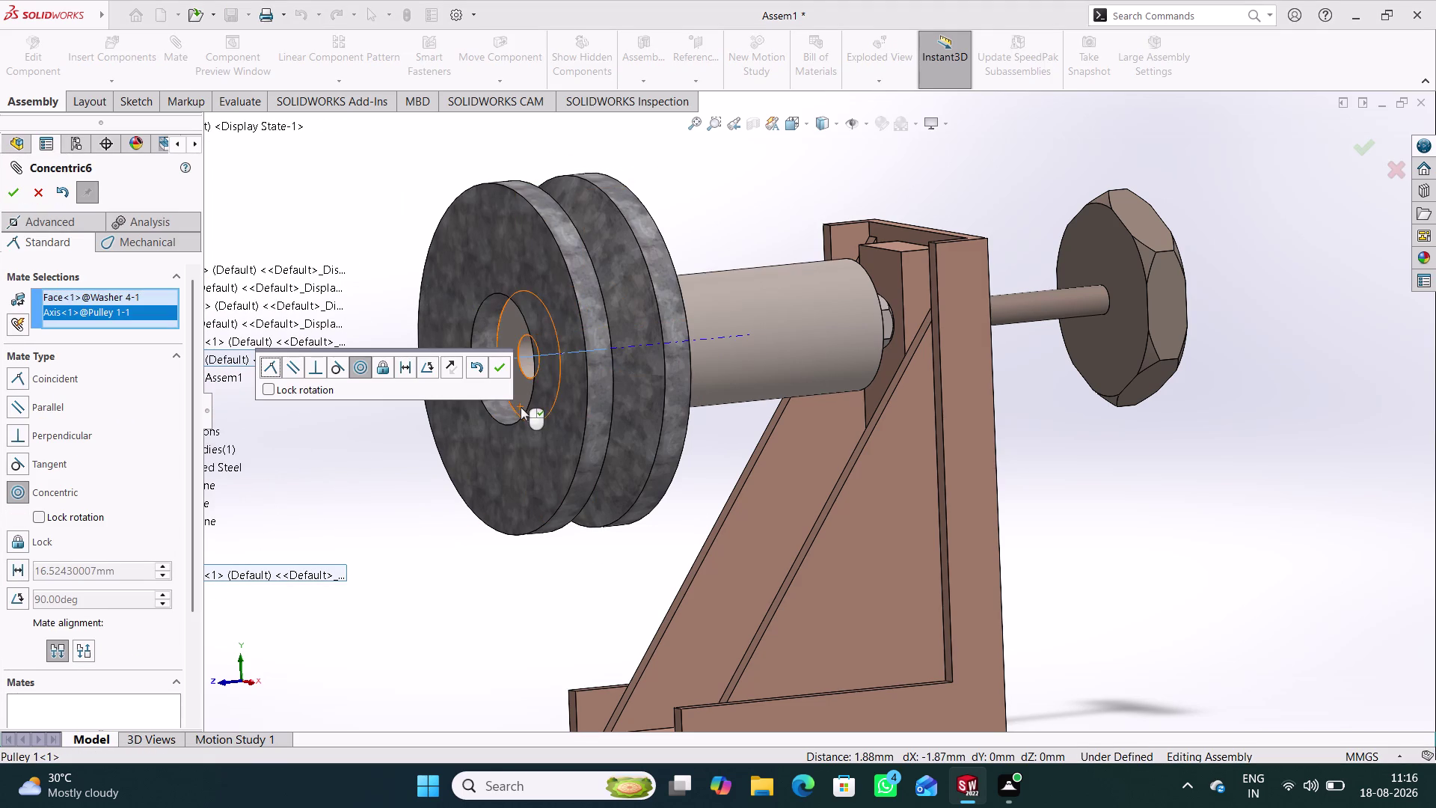
click(497, 370)
Make the washer's back face coincident with the pulley's outer face.
scroll(up, 3)
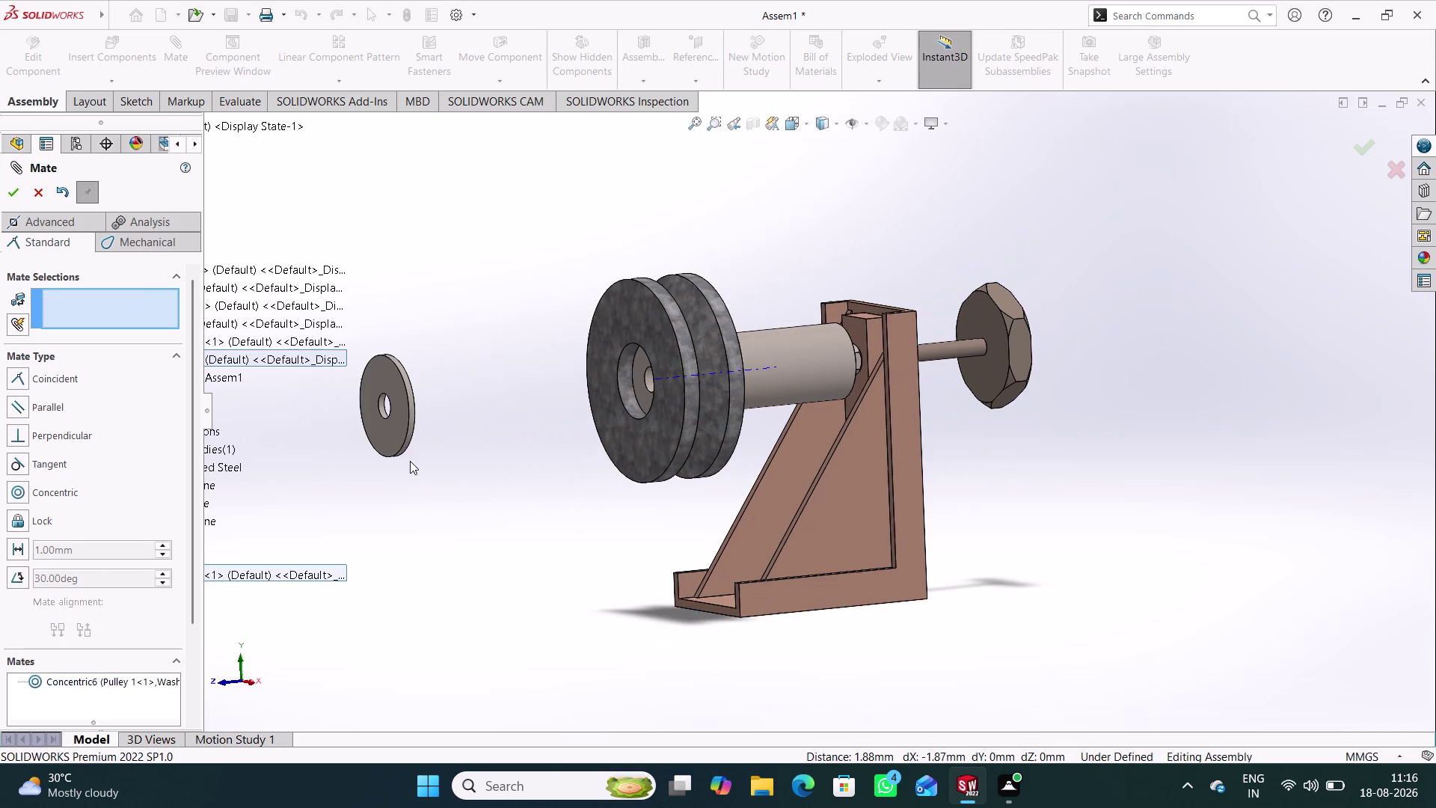
click(622, 332)
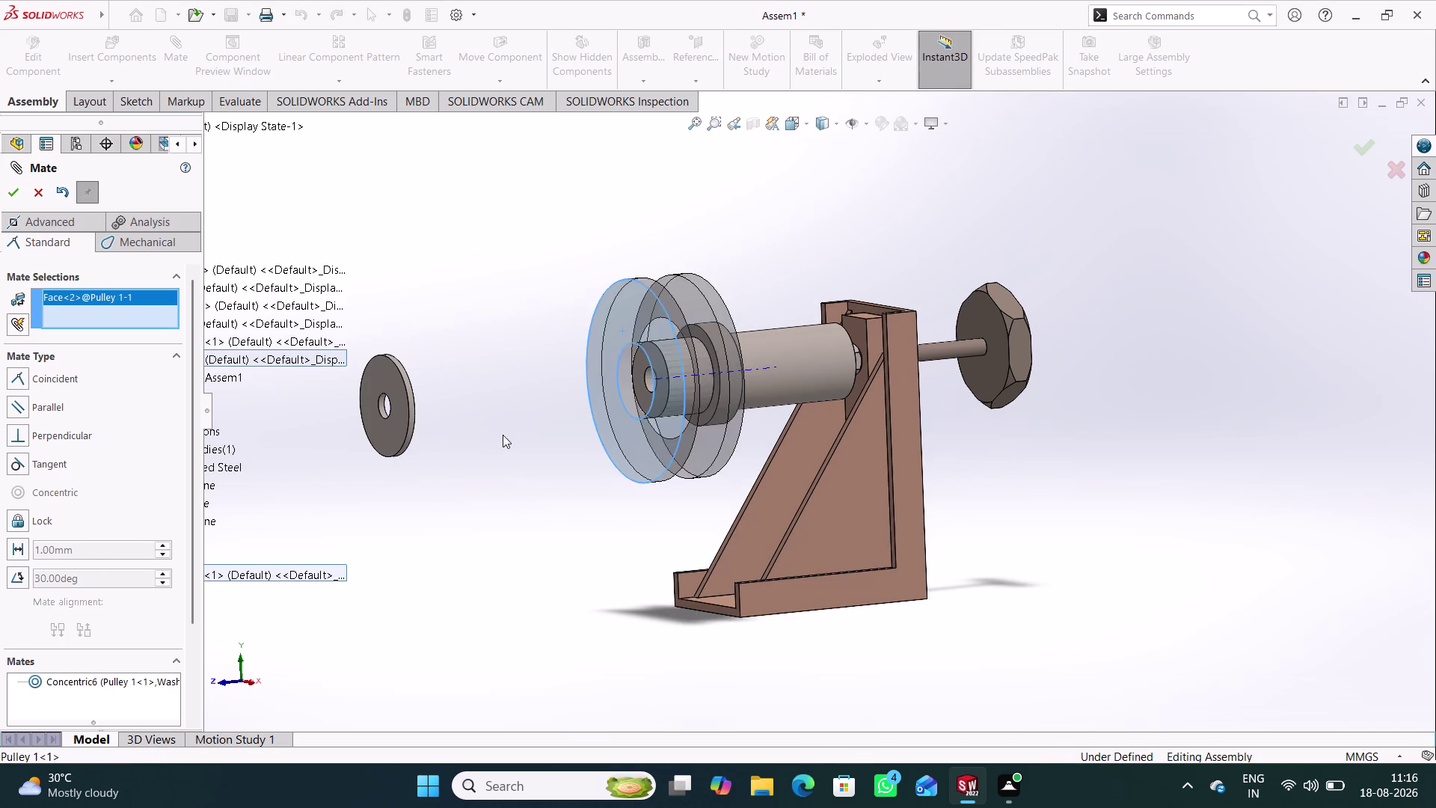
middle_drag(503, 434, 410, 469)
click(383, 372)
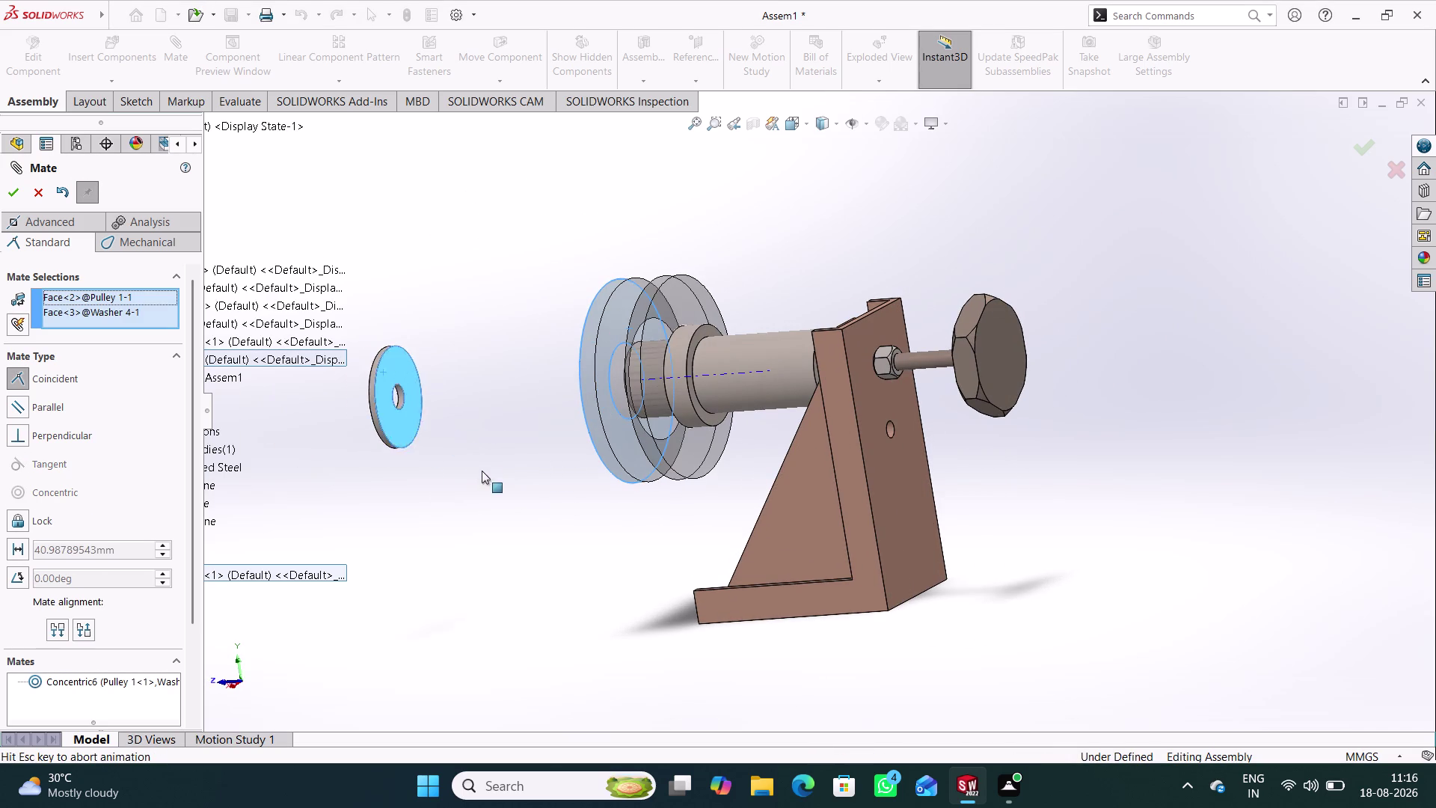
middle_drag(501, 518, 514, 515)
click(505, 537)
Orbit around the pulley to review the seated washer and whole support.
middle_drag(490, 453, 614, 376)
scroll(down, 3)
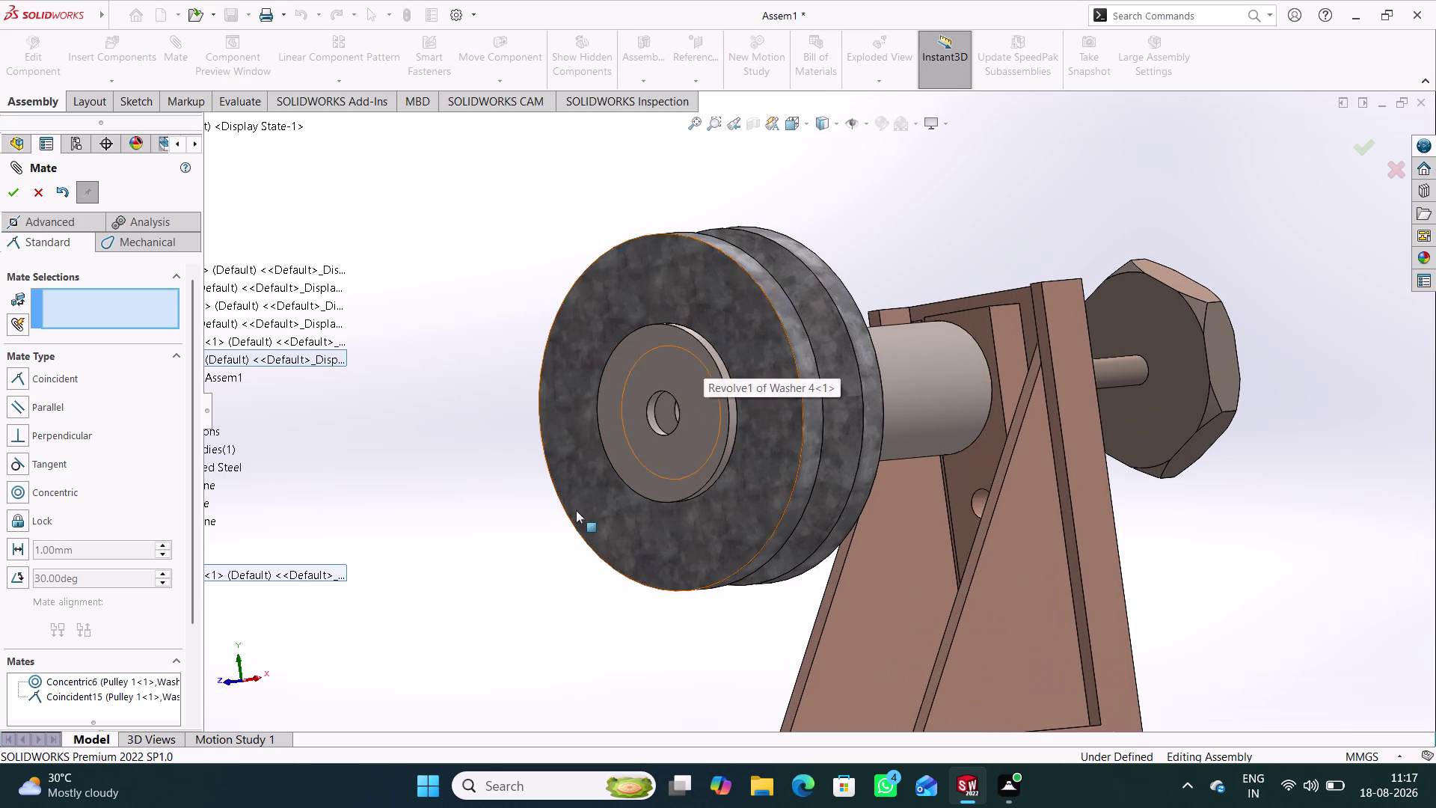
middle_drag(688, 458, 749, 444)
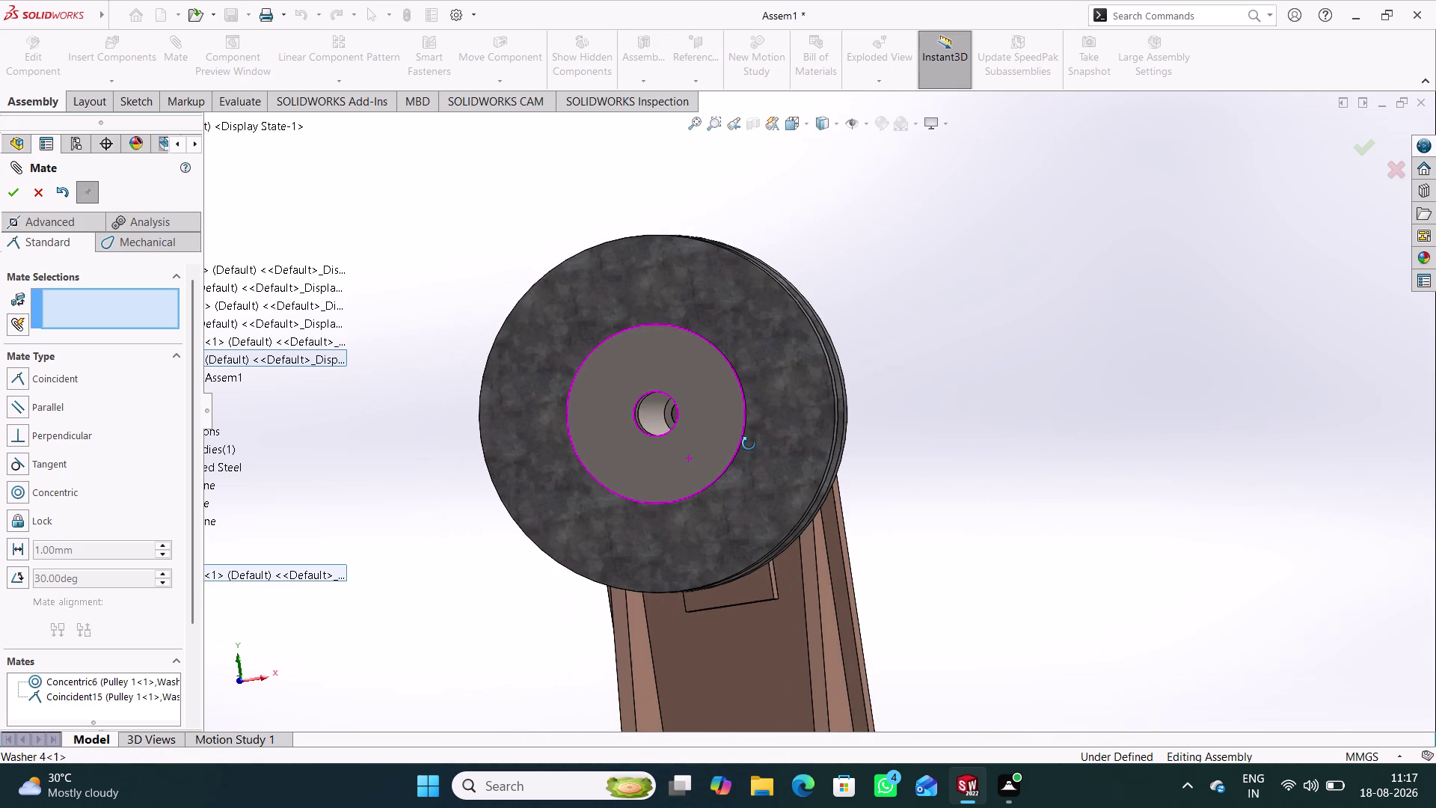
middle_drag(749, 444, 674, 472)
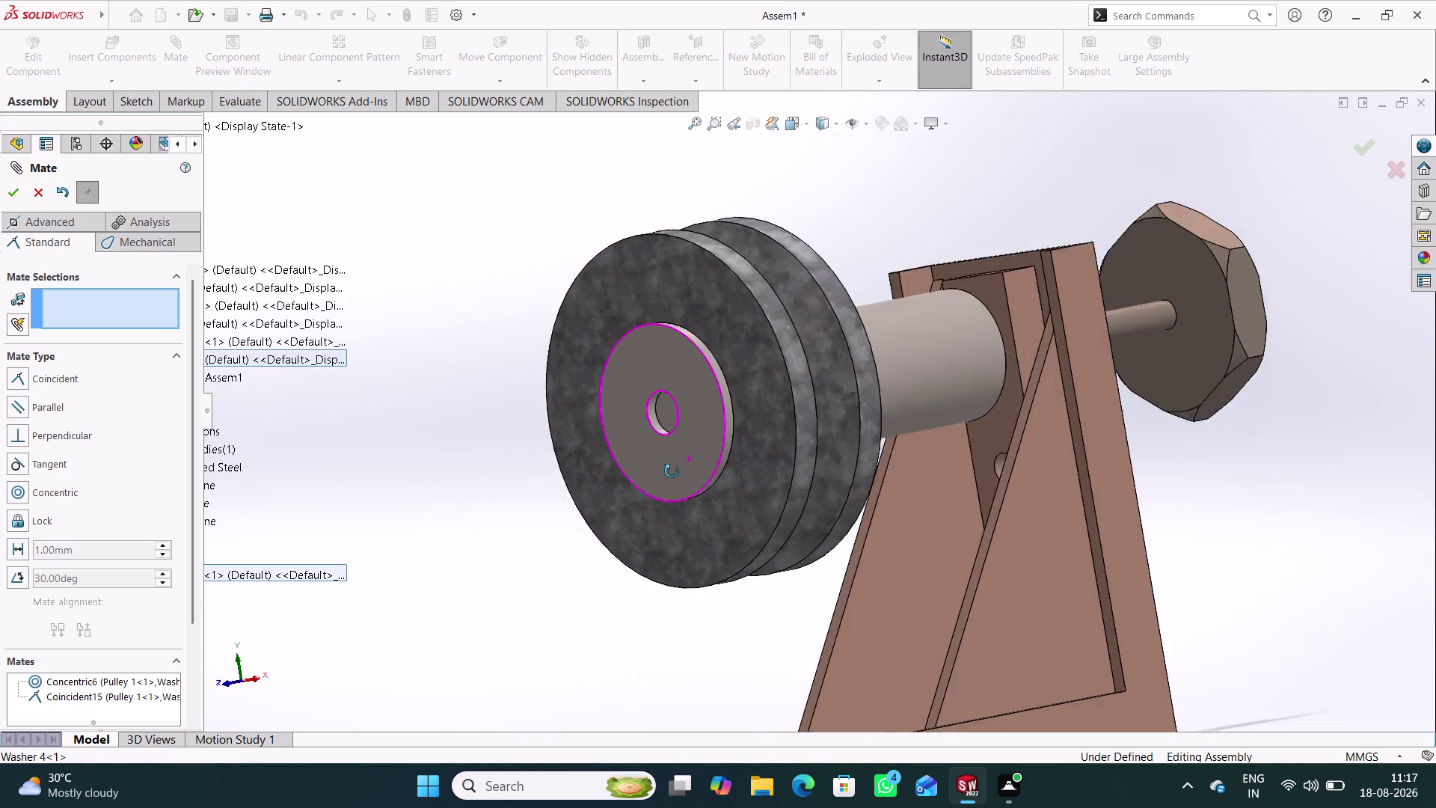
middle_drag(674, 472, 646, 492)
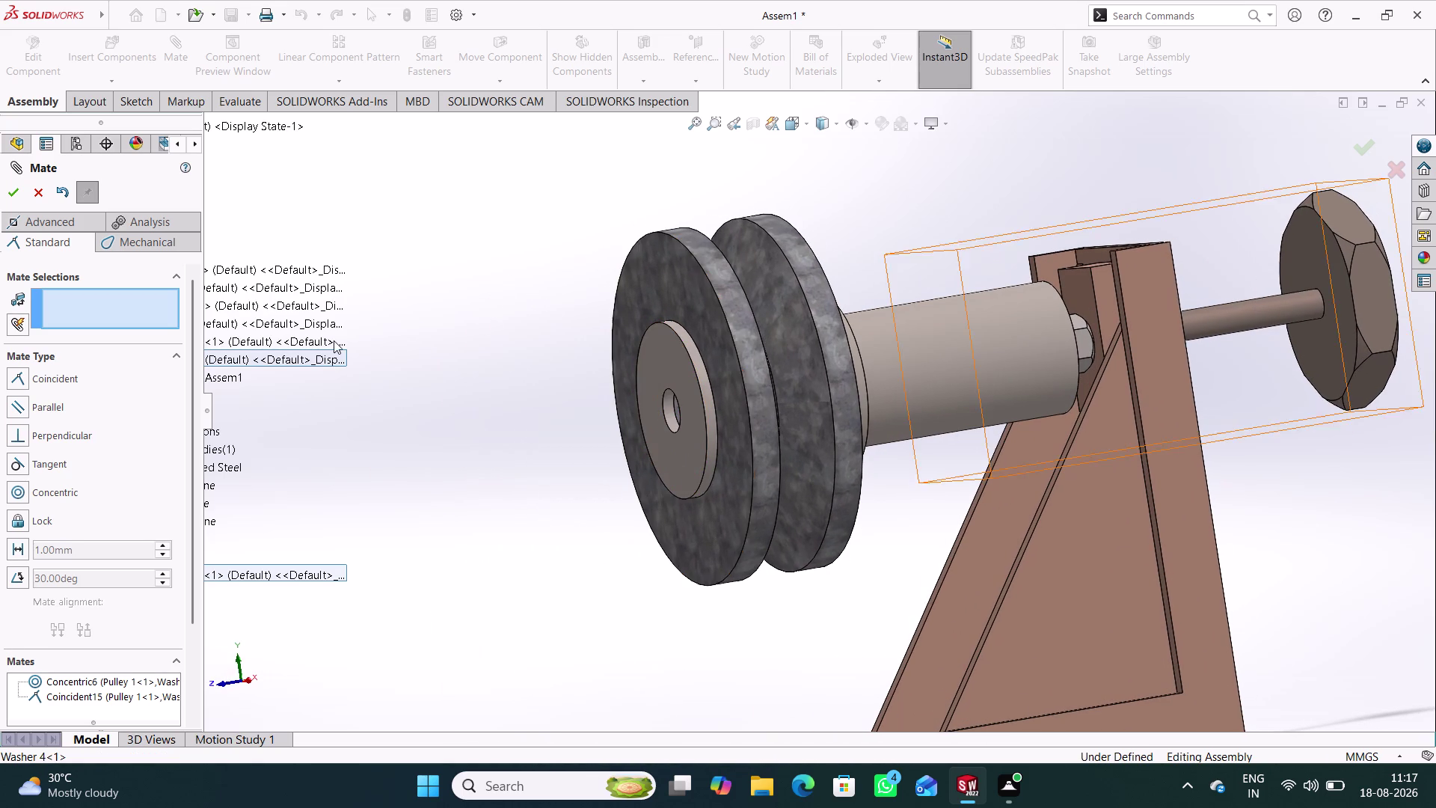
scroll(up, 3)
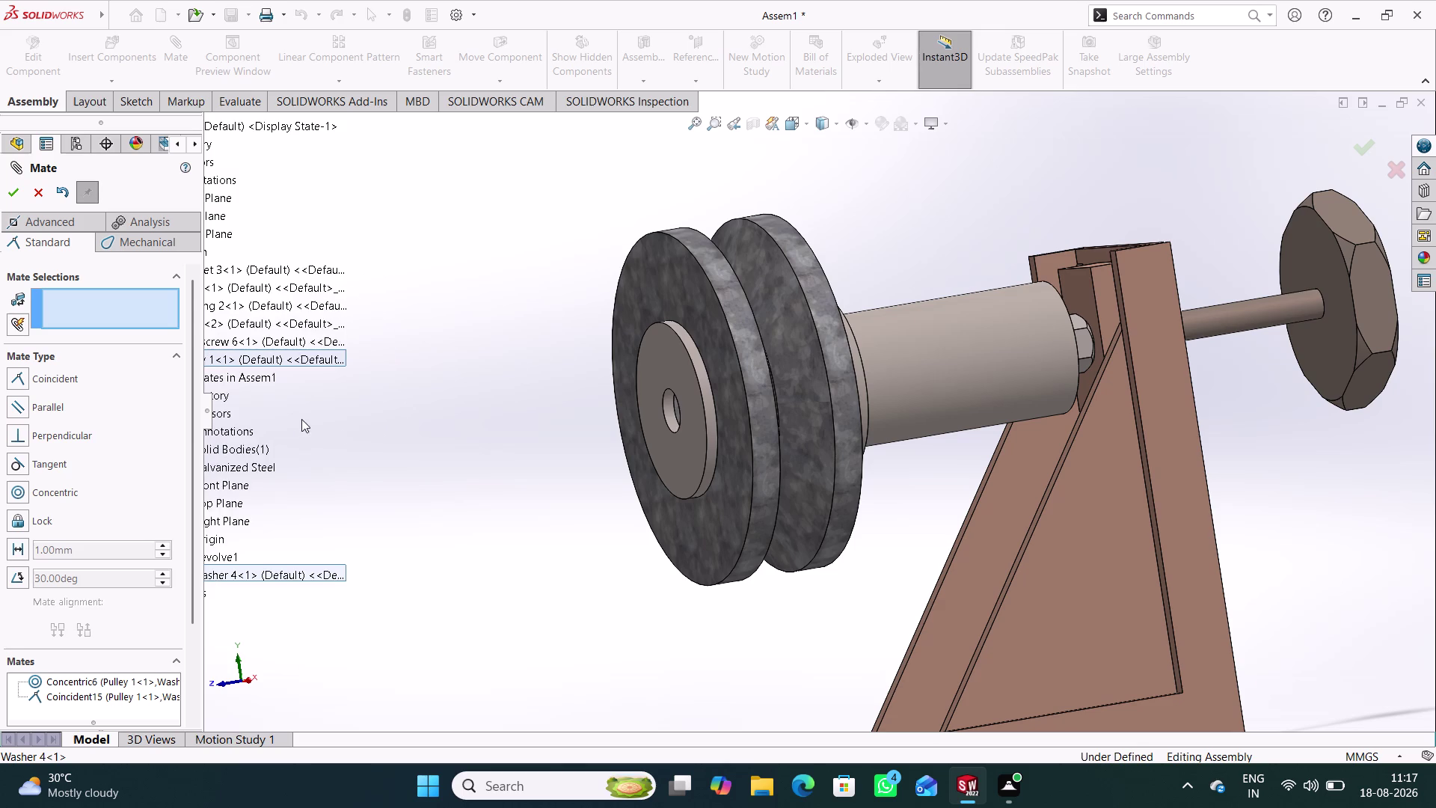
Mate Washer 4's Top Plane parallel to the assembly's Top Plane and close Mate.
scroll(up, 3)
scroll(up, 3)
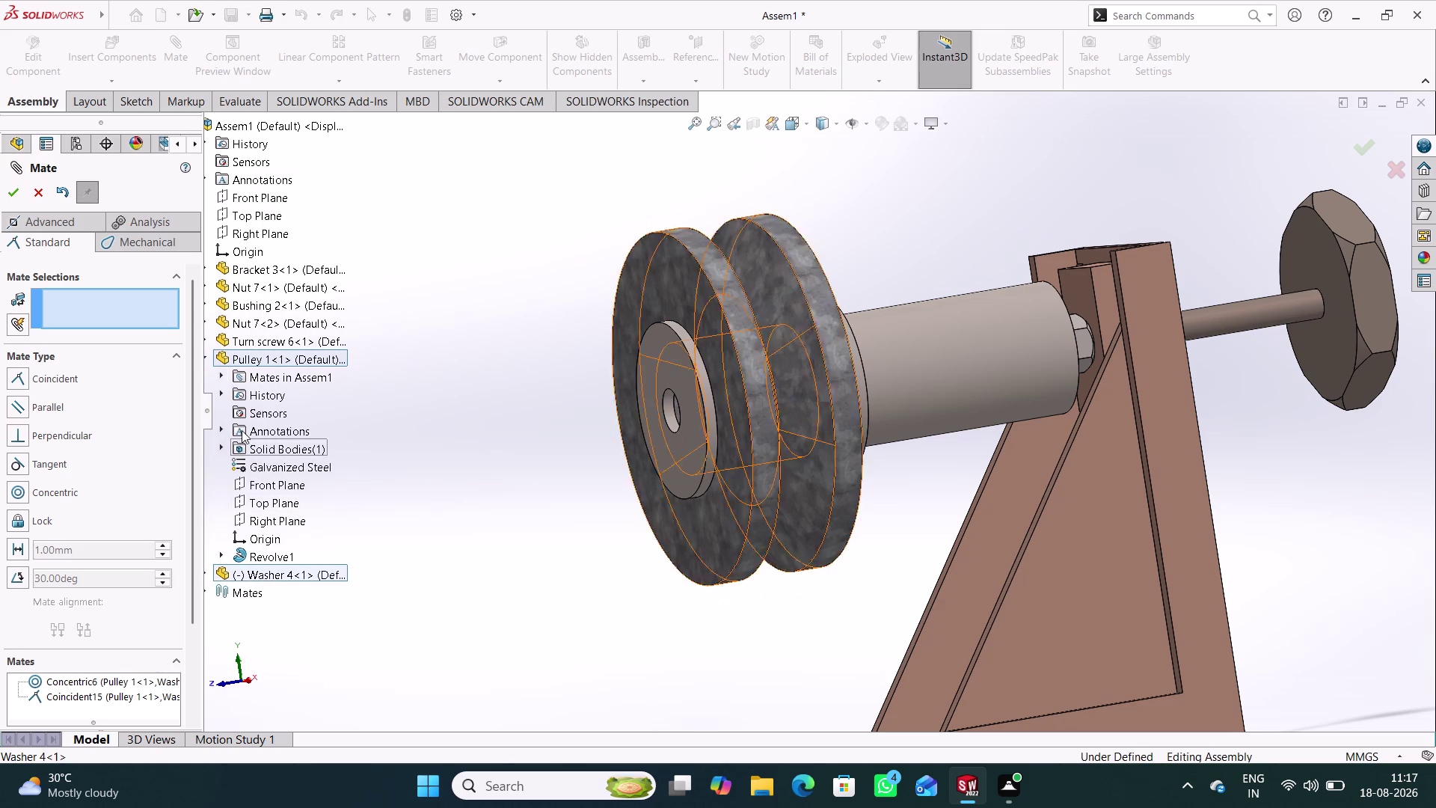
click(210, 360)
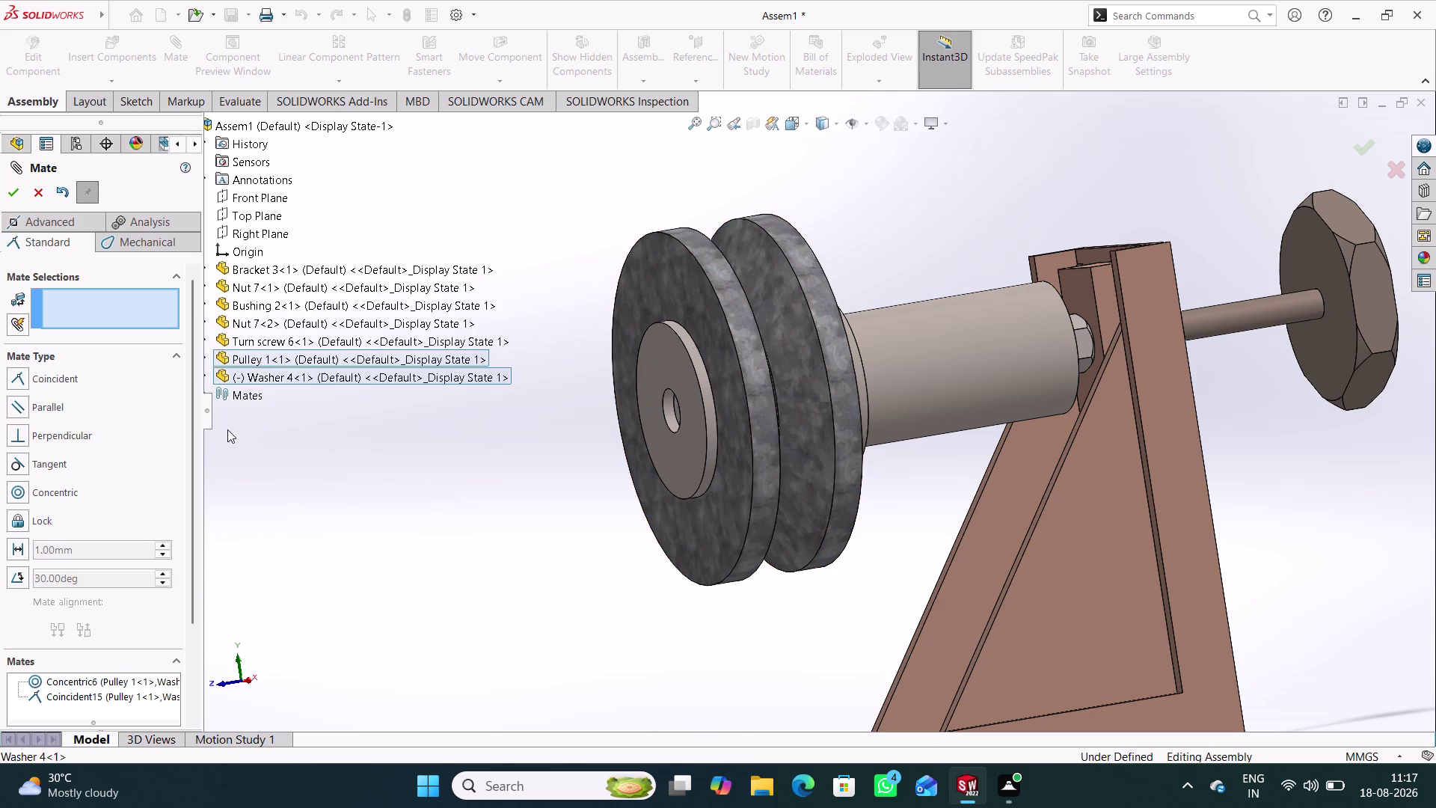
click(203, 371)
scroll(up, 3)
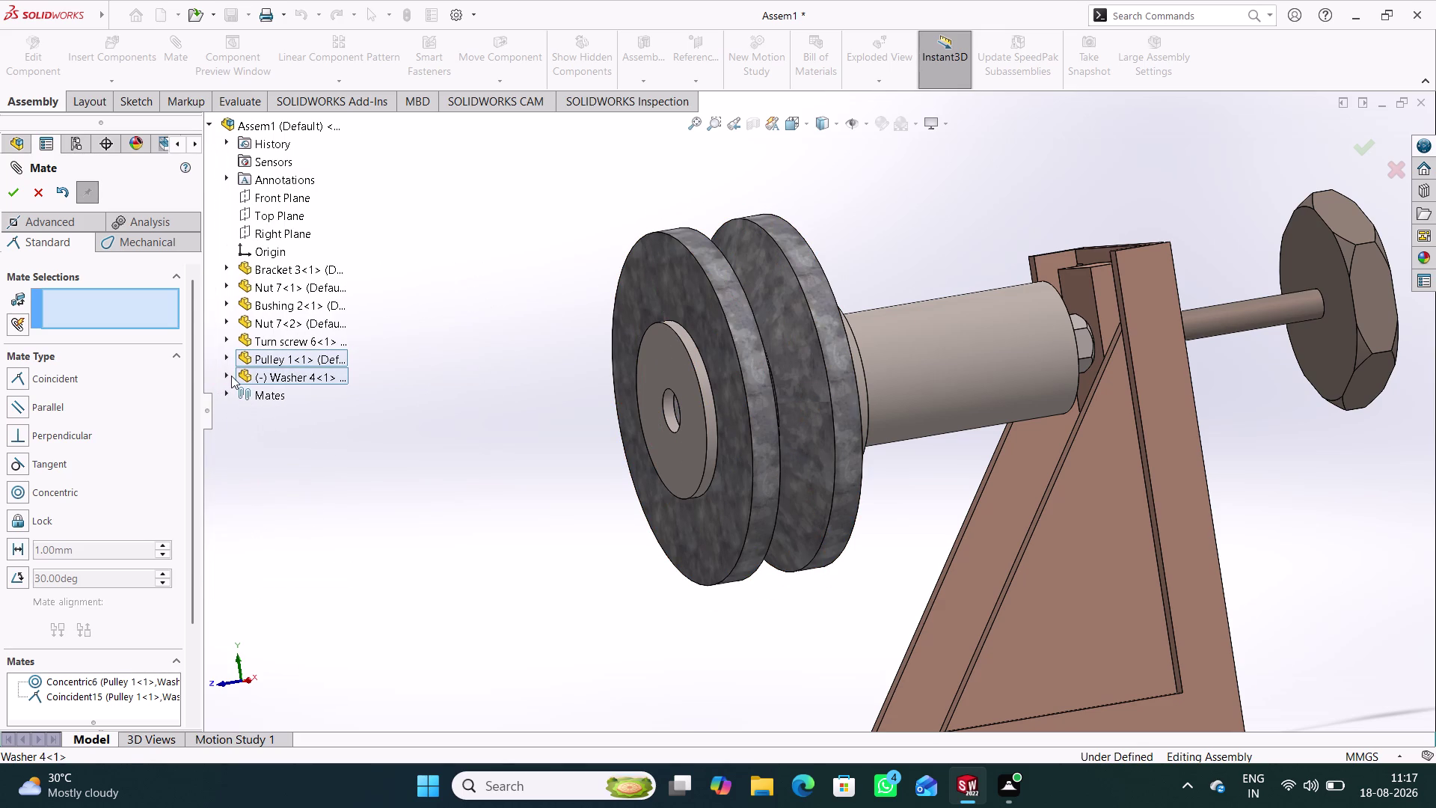
click(229, 376)
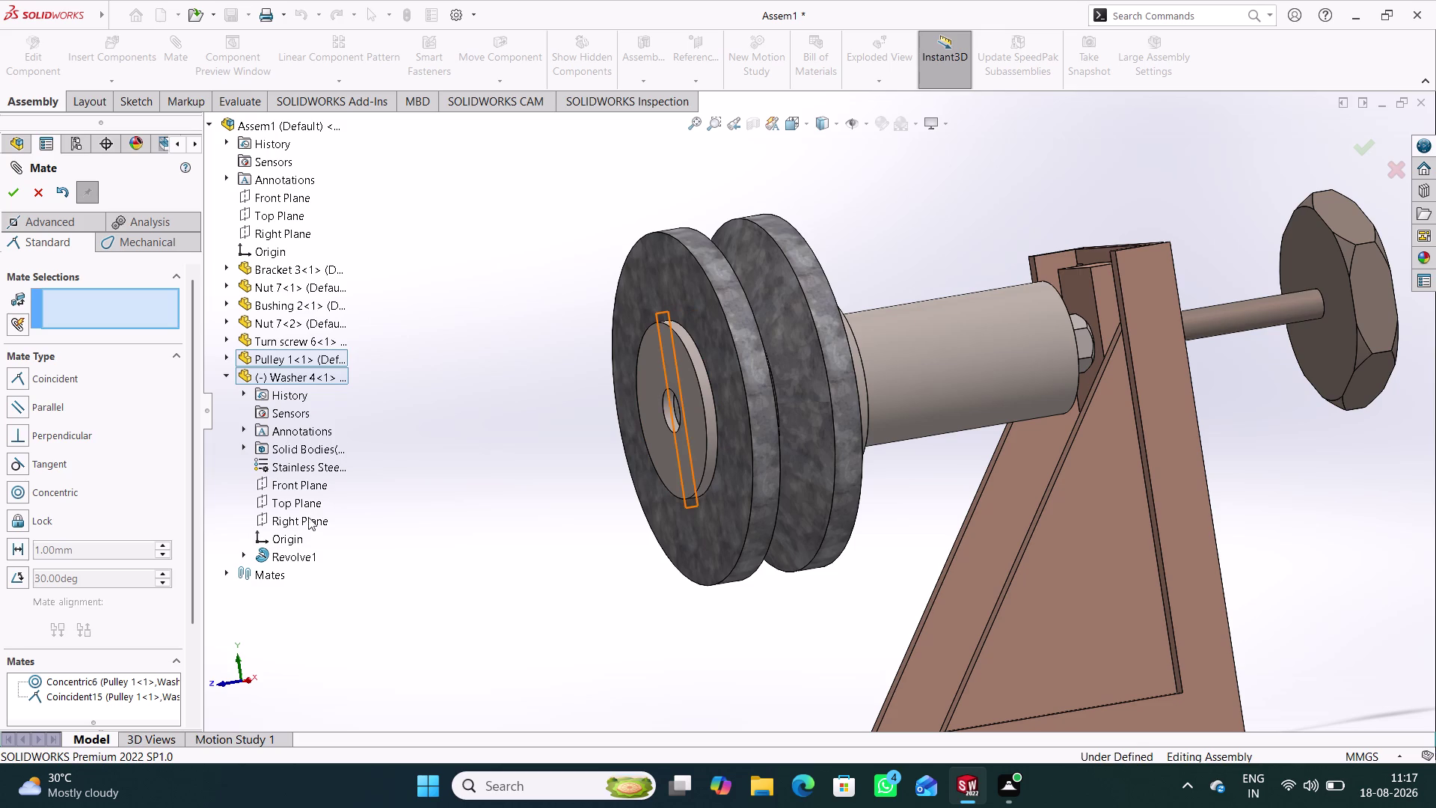
click(306, 506)
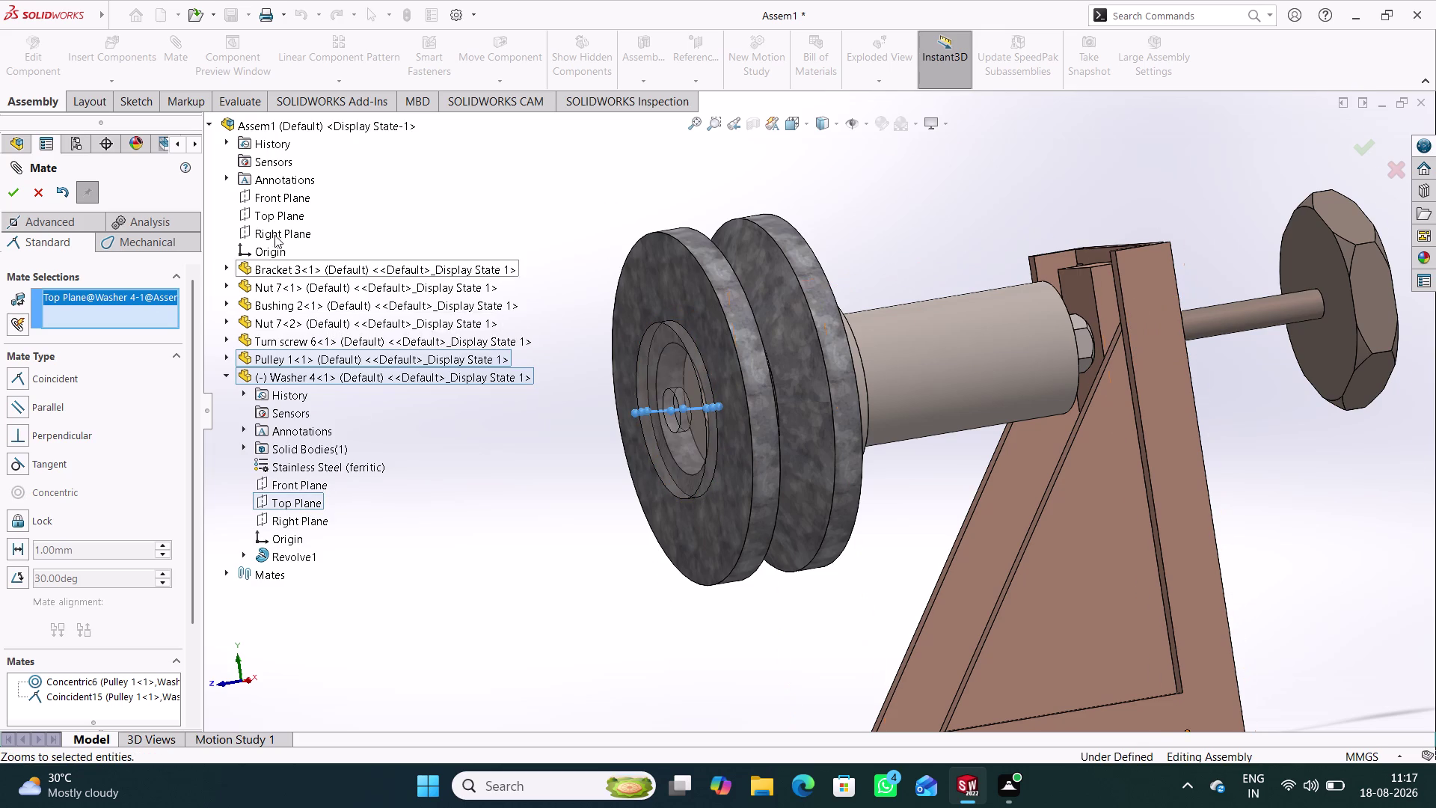
click(276, 216)
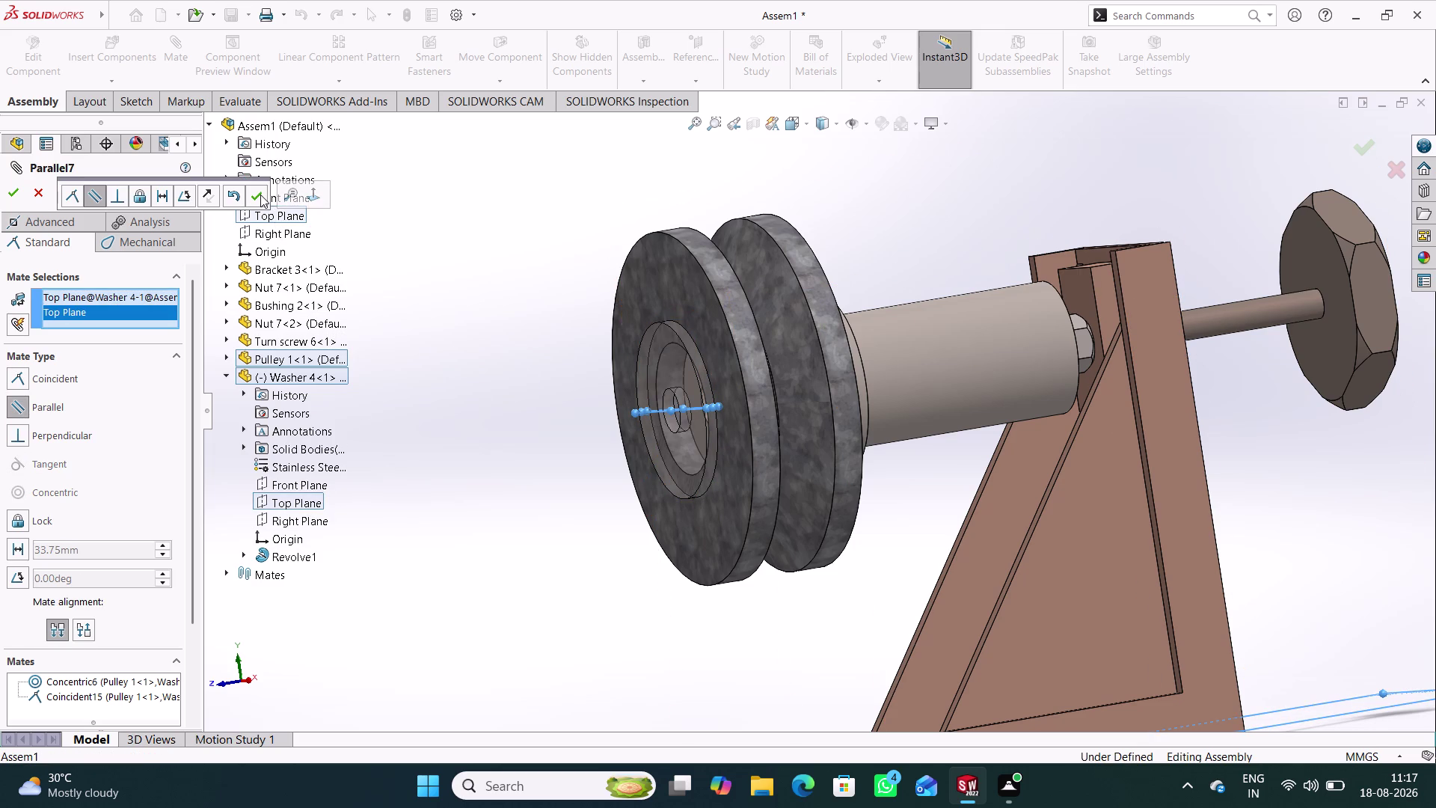
click(259, 194)
click(257, 194)
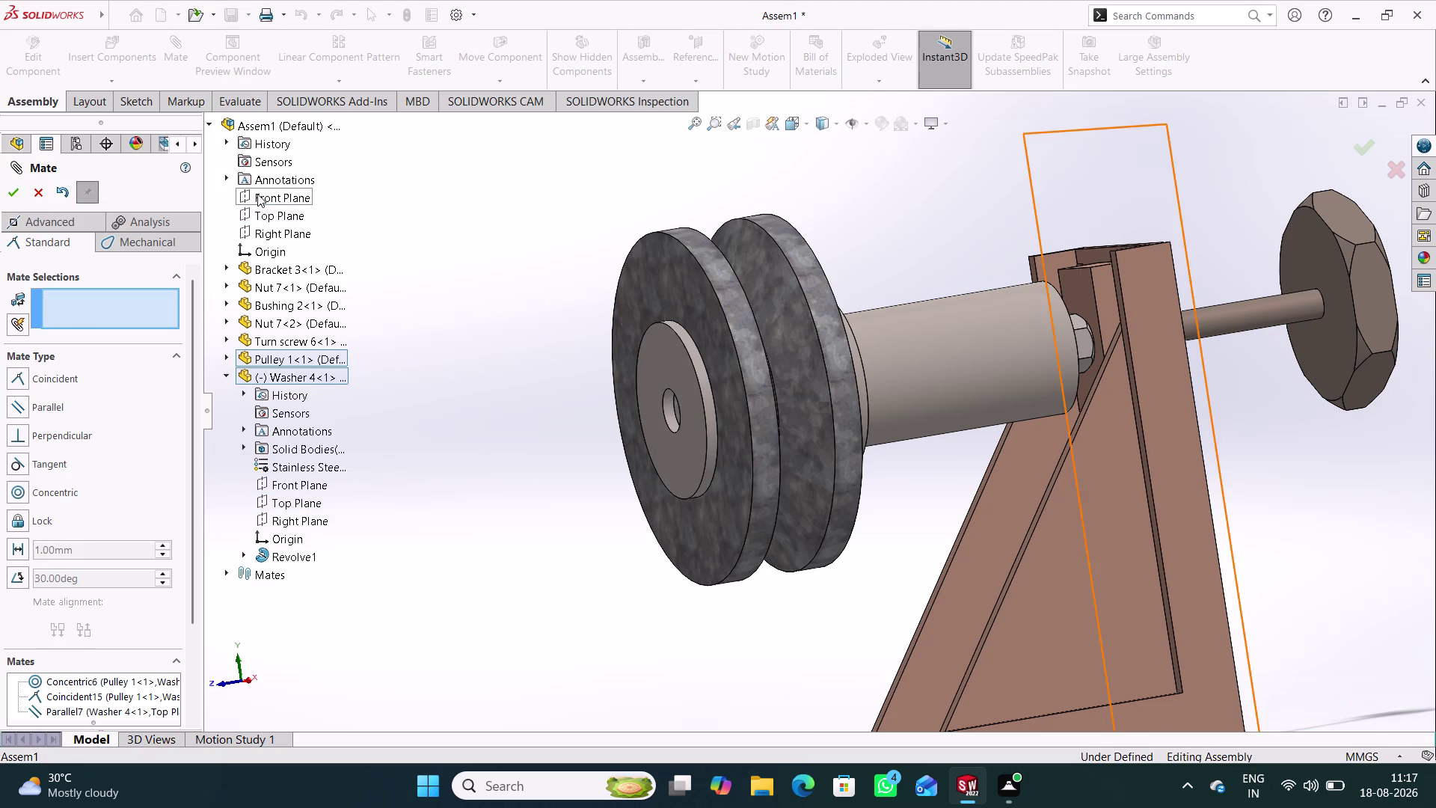
click(43, 193)
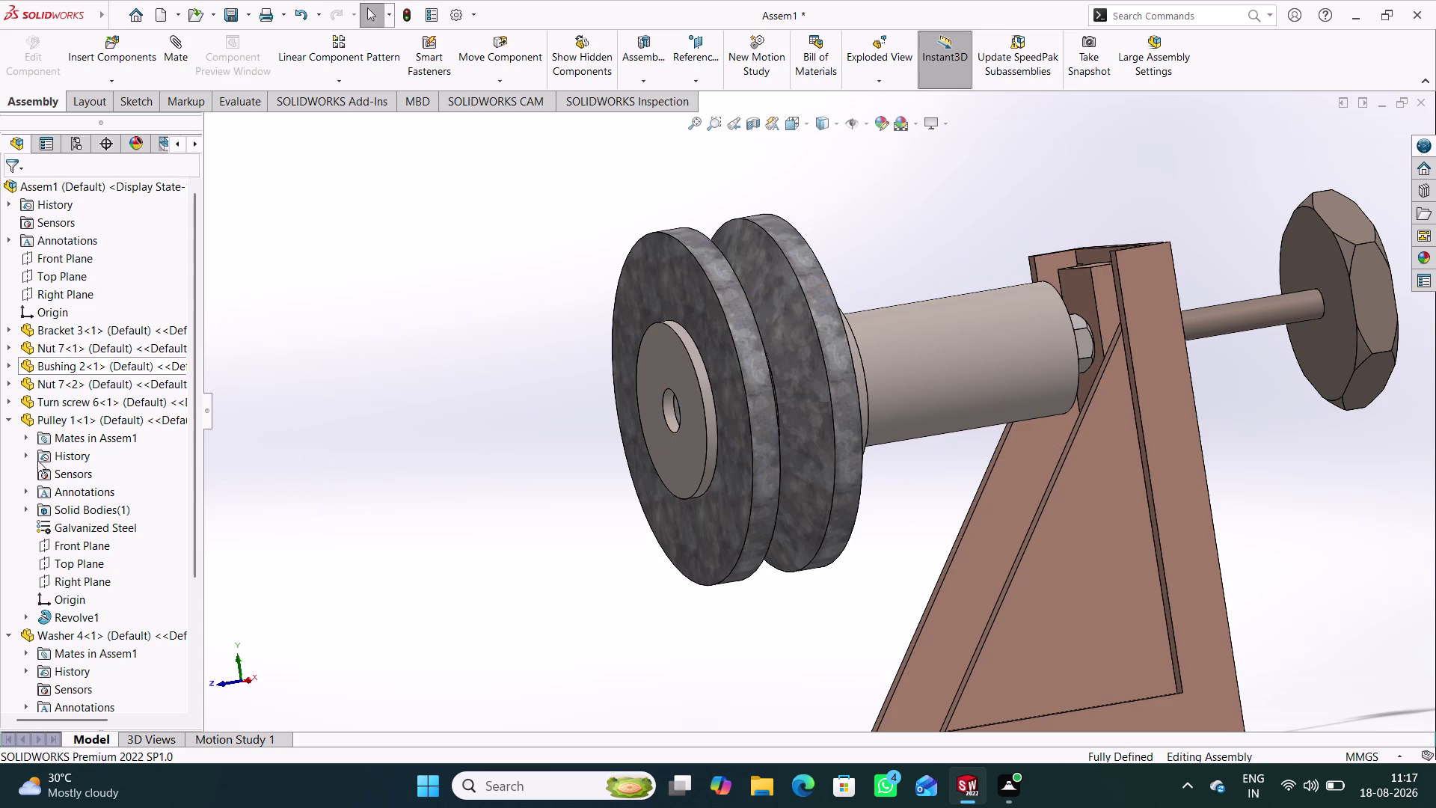
Collapse the Pulley 1 and Washer 4 tree nodes and start Insert Components.
click(9, 415)
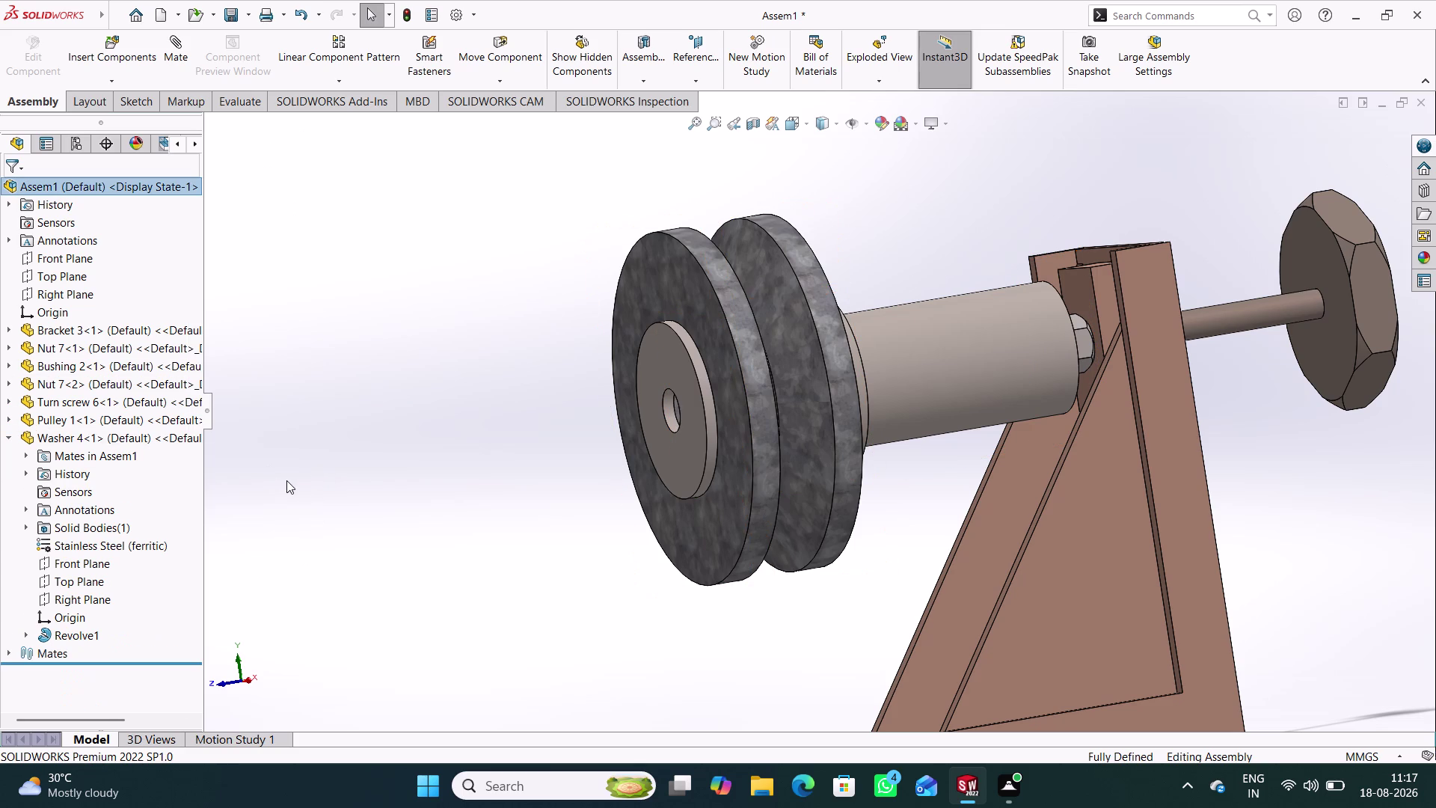
click(12, 438)
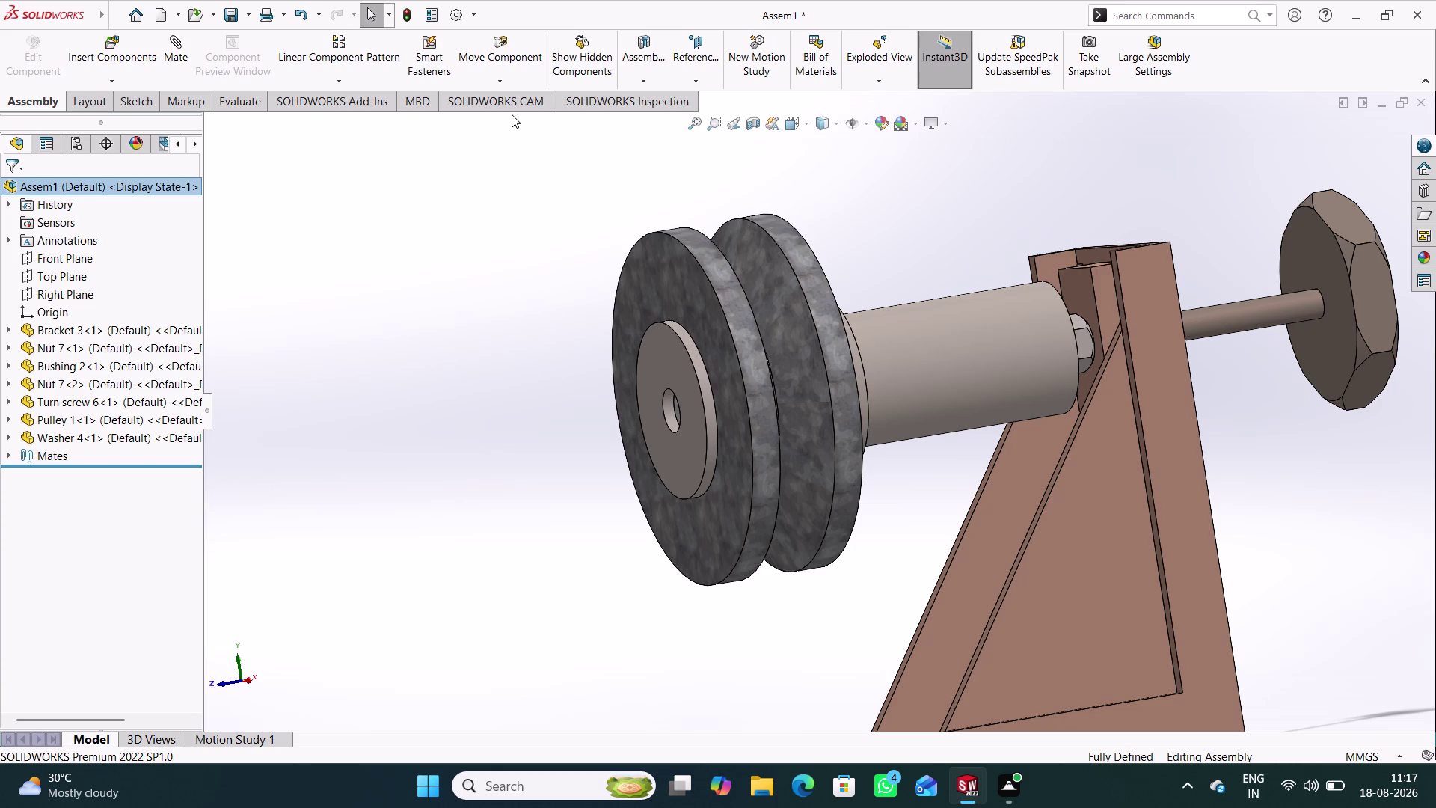
click(84, 62)
scroll(down, 3)
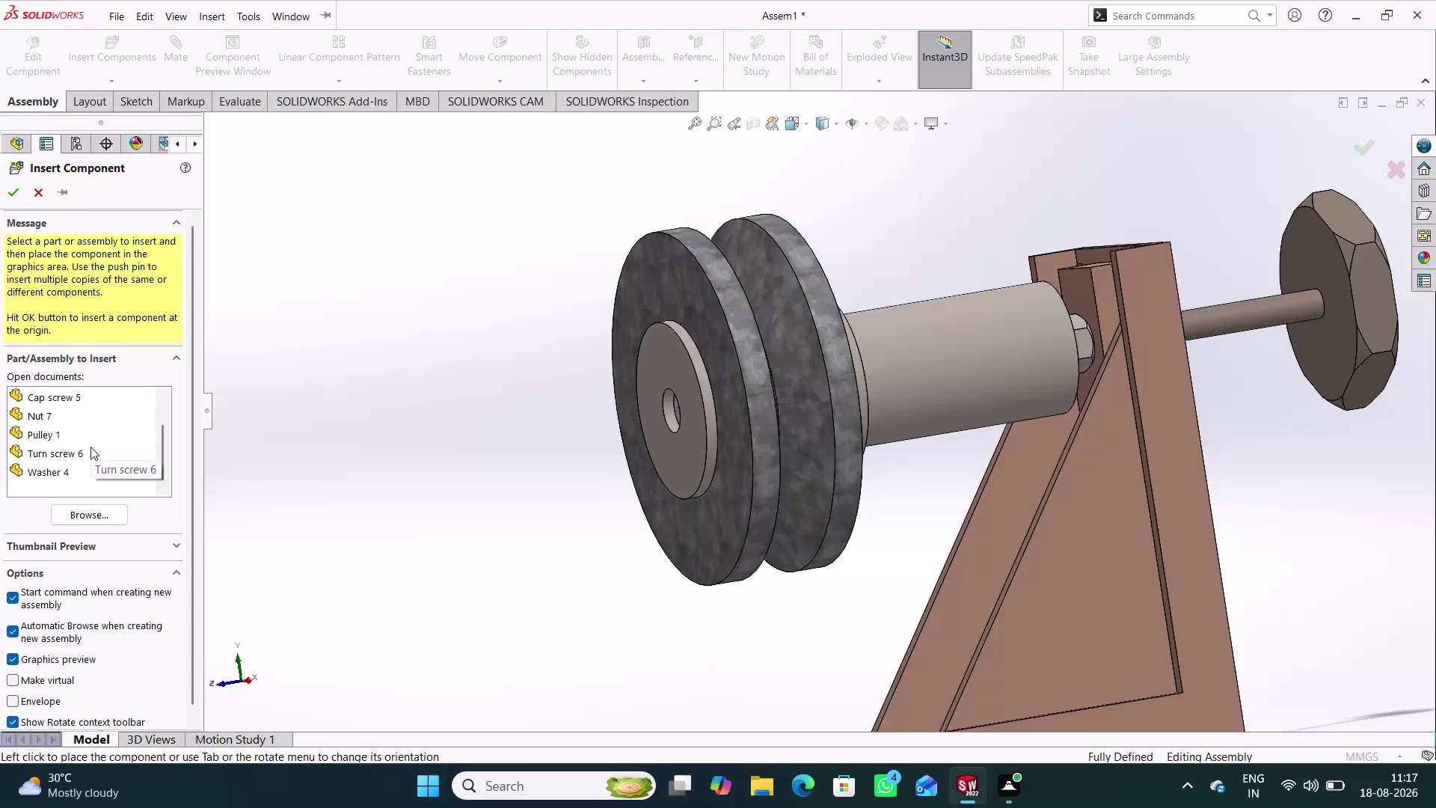
Insert Cap screw 5 rotated 90° and place it left of the pulley.
scroll(down, 3)
scroll(down, 3)
click(66, 398)
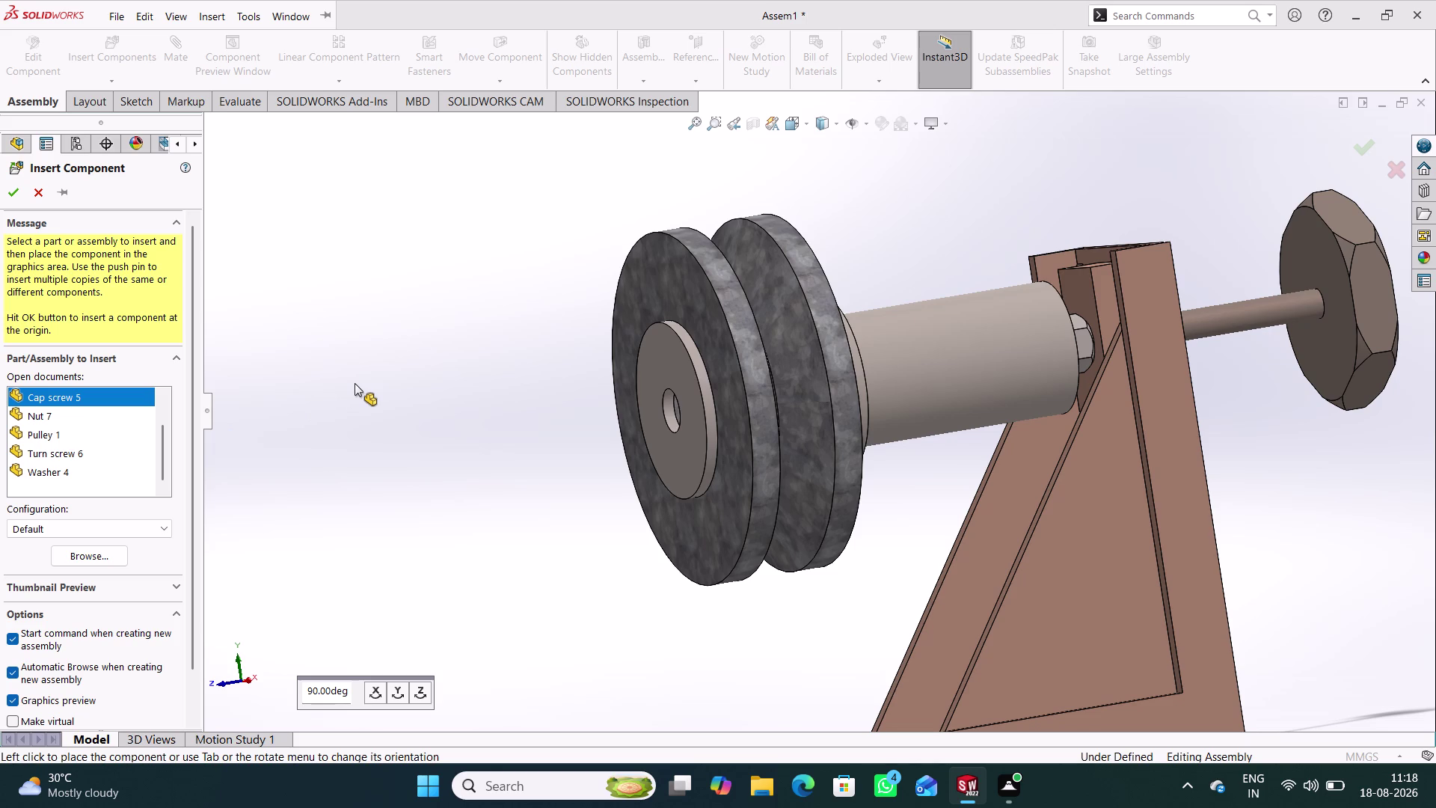
click(373, 698)
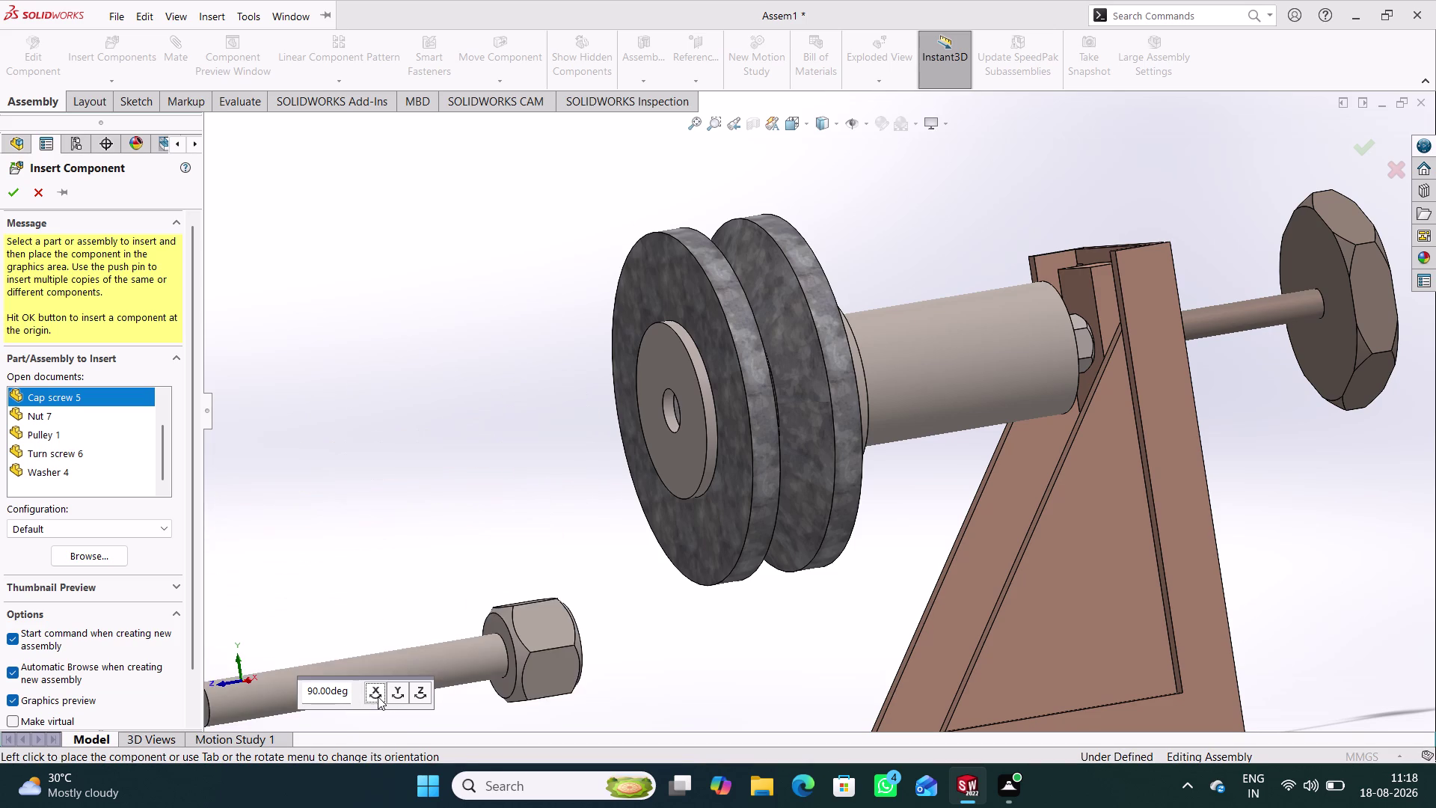
click(378, 696)
click(378, 696)
click(394, 454)
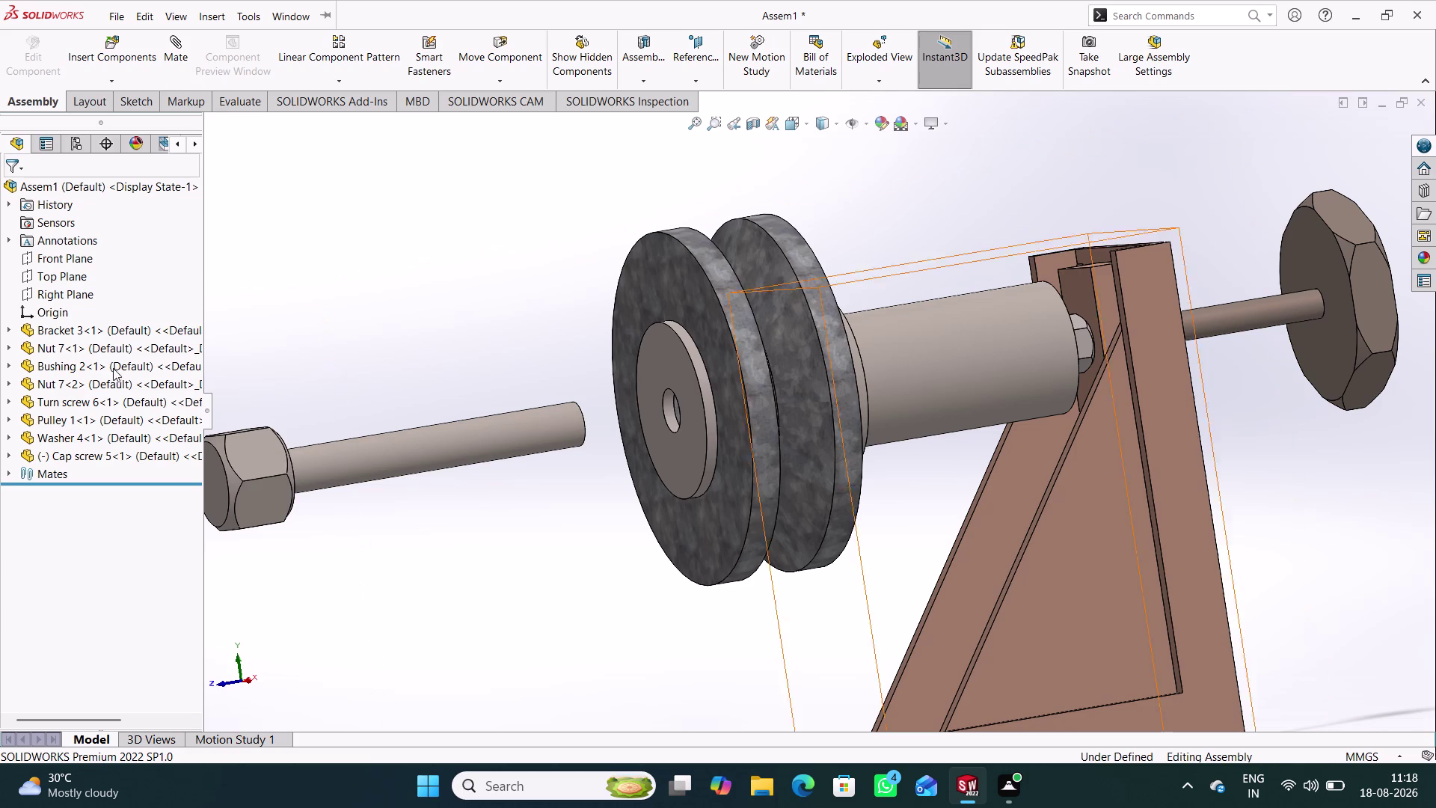
click(8, 459)
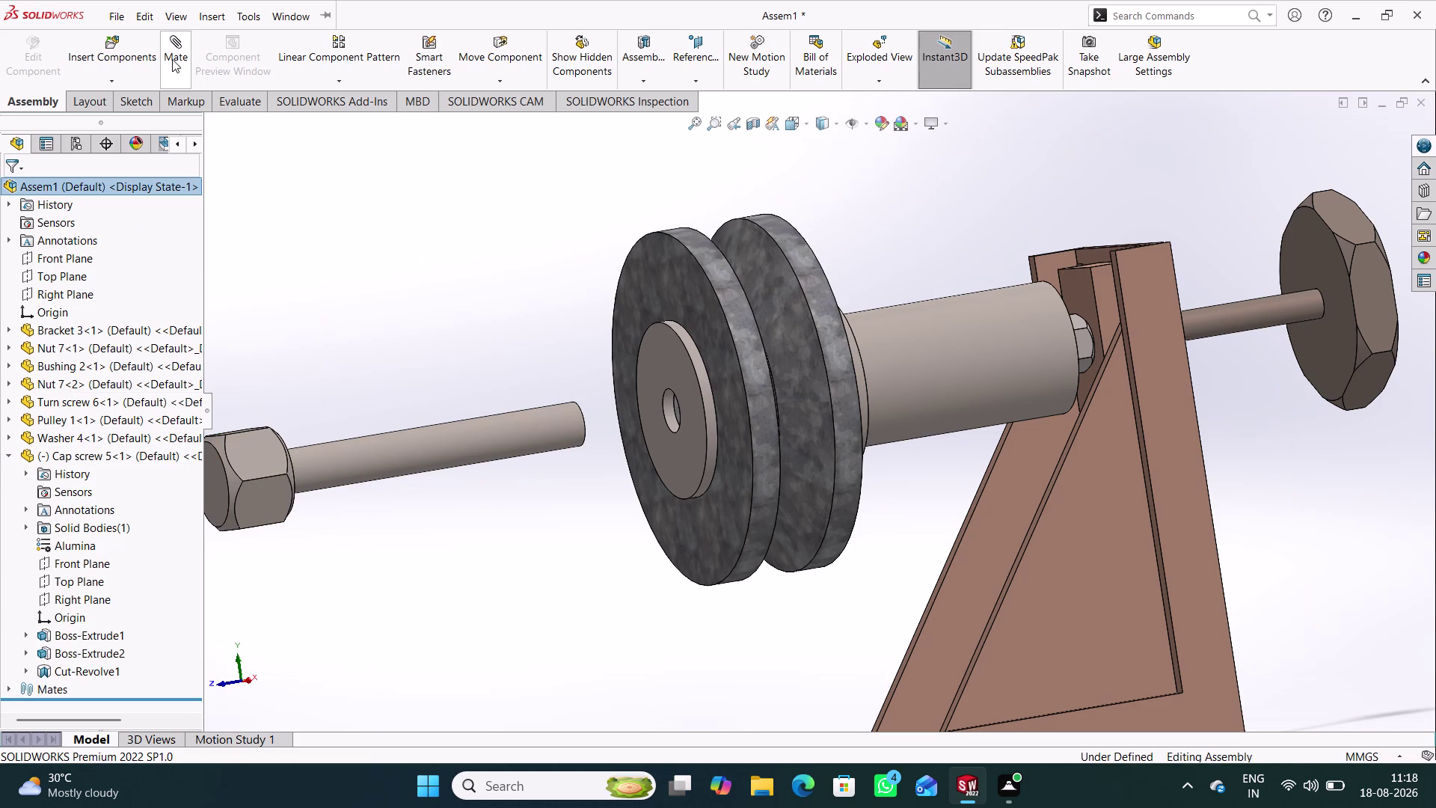
click(179, 51)
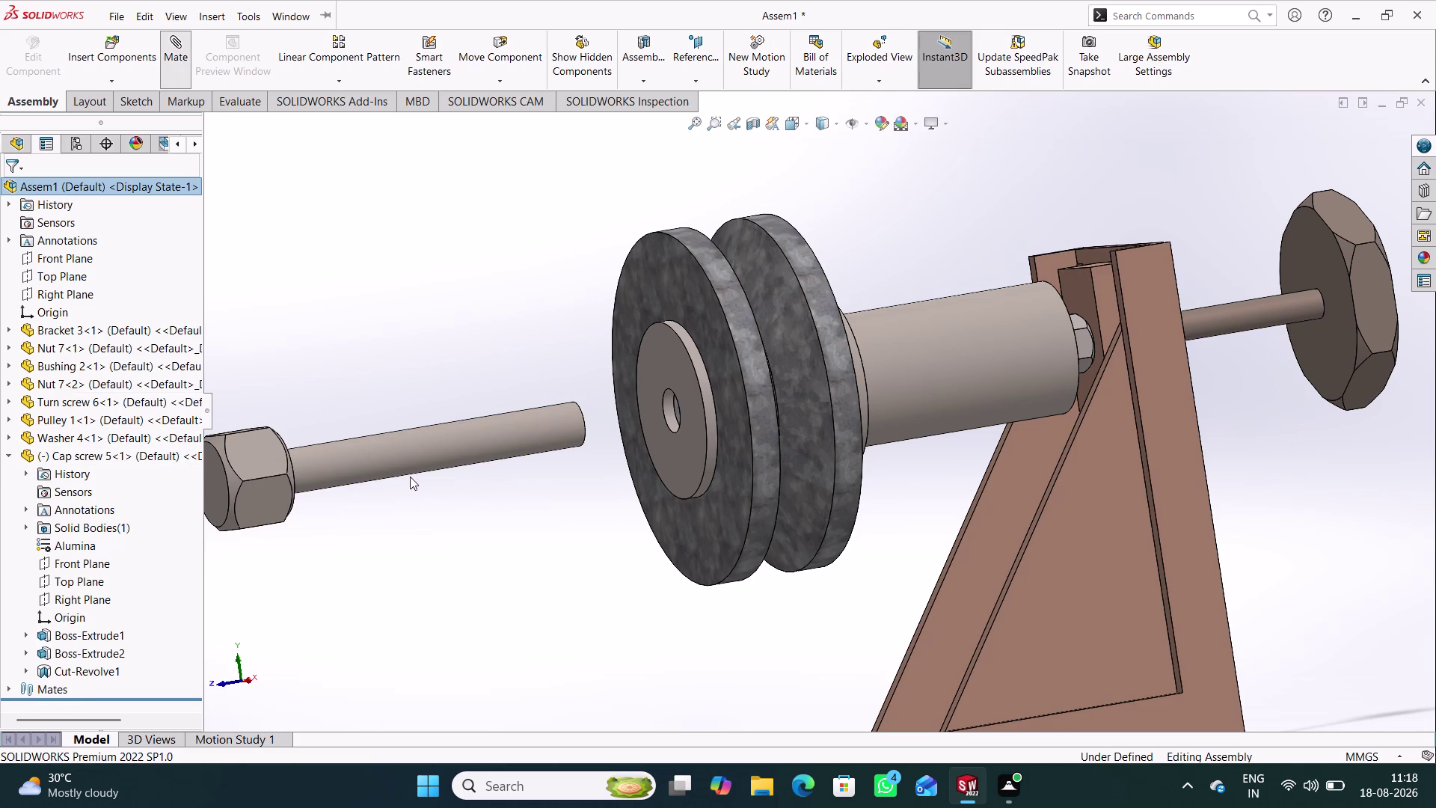
click(413, 450)
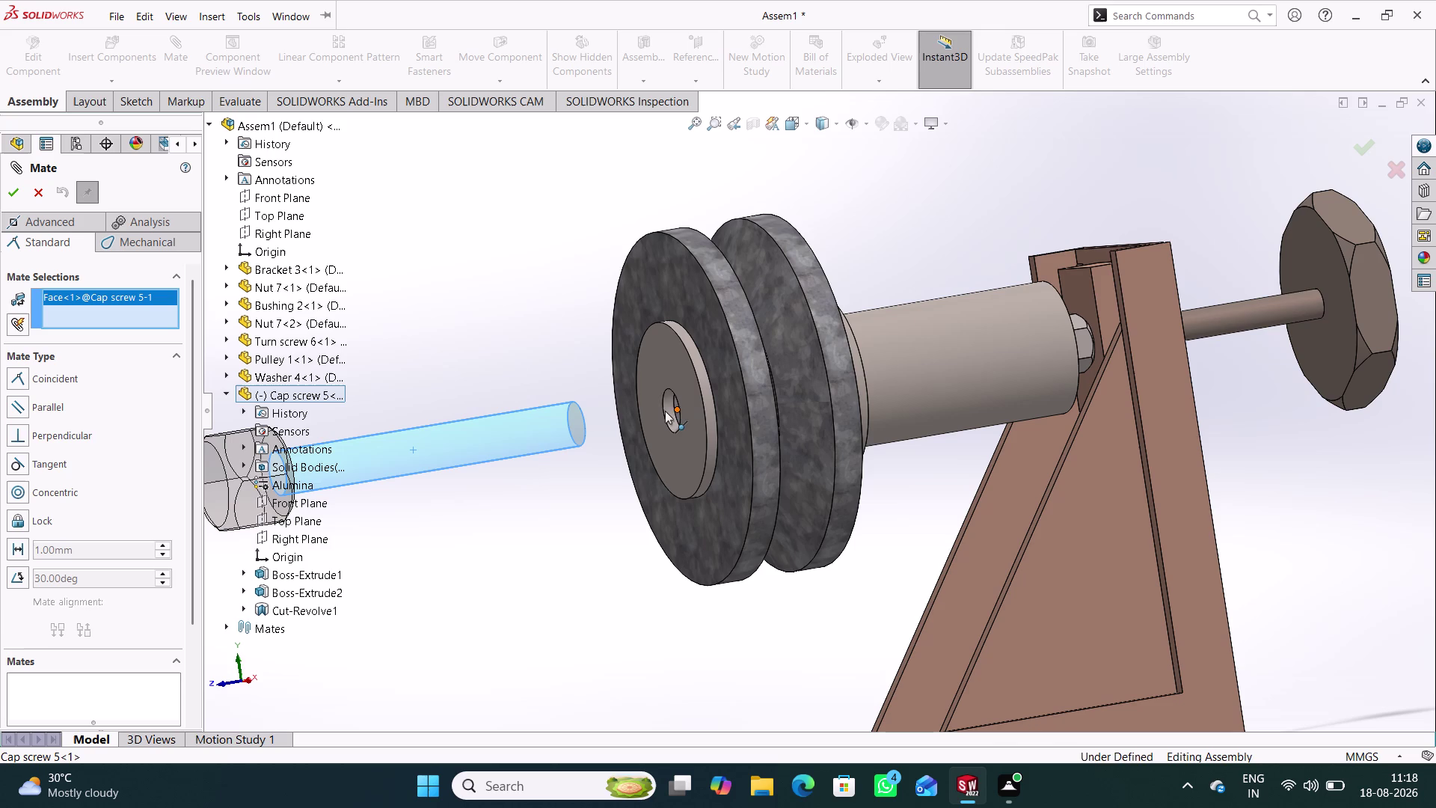
Make Cap screw 5 concentric with Washer 4's hole.
click(666, 406)
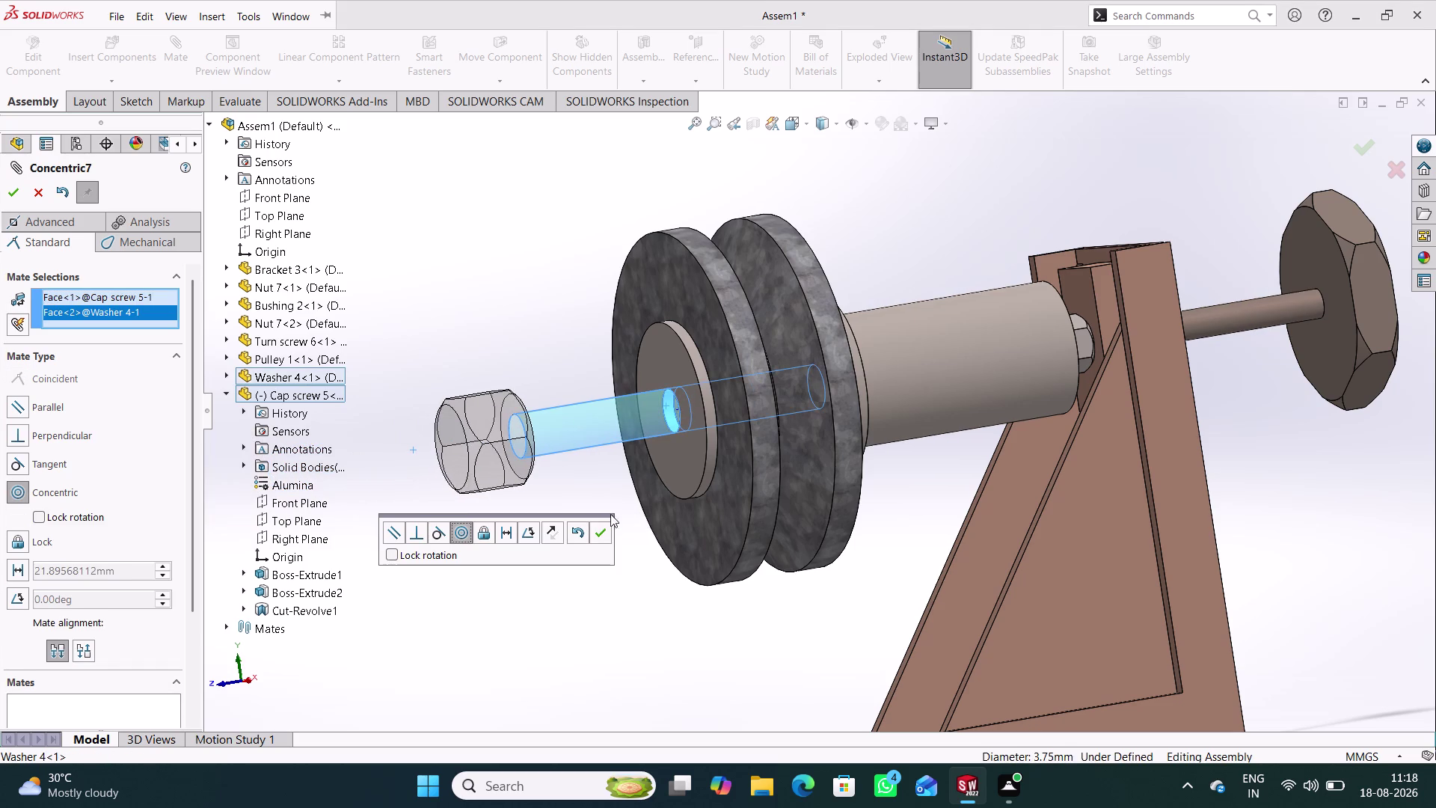
click(595, 530)
middle_drag(555, 543, 588, 521)
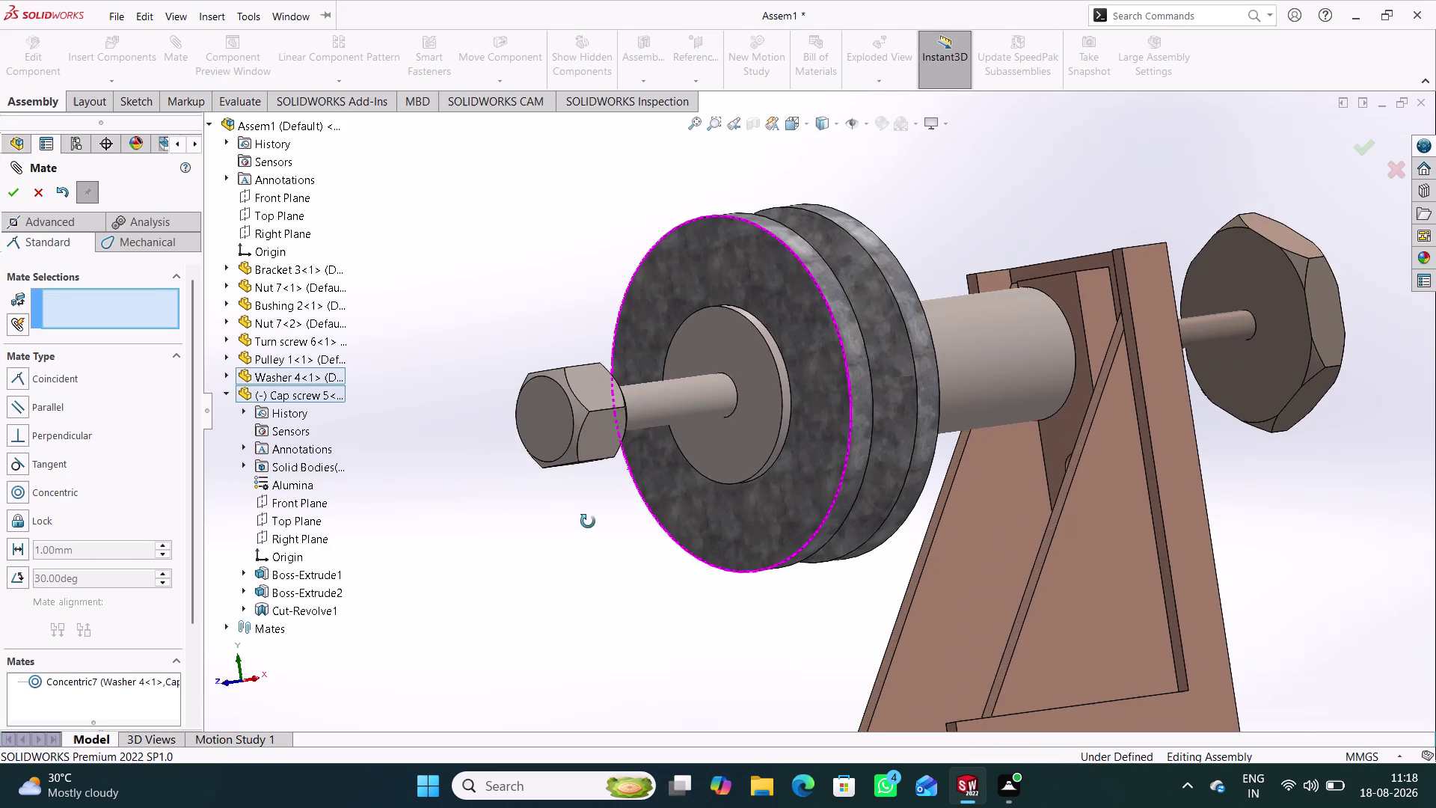
middle_drag(588, 522, 486, 567)
Seat the screw head's underside coincident against the washer's outer face.
click(402, 475)
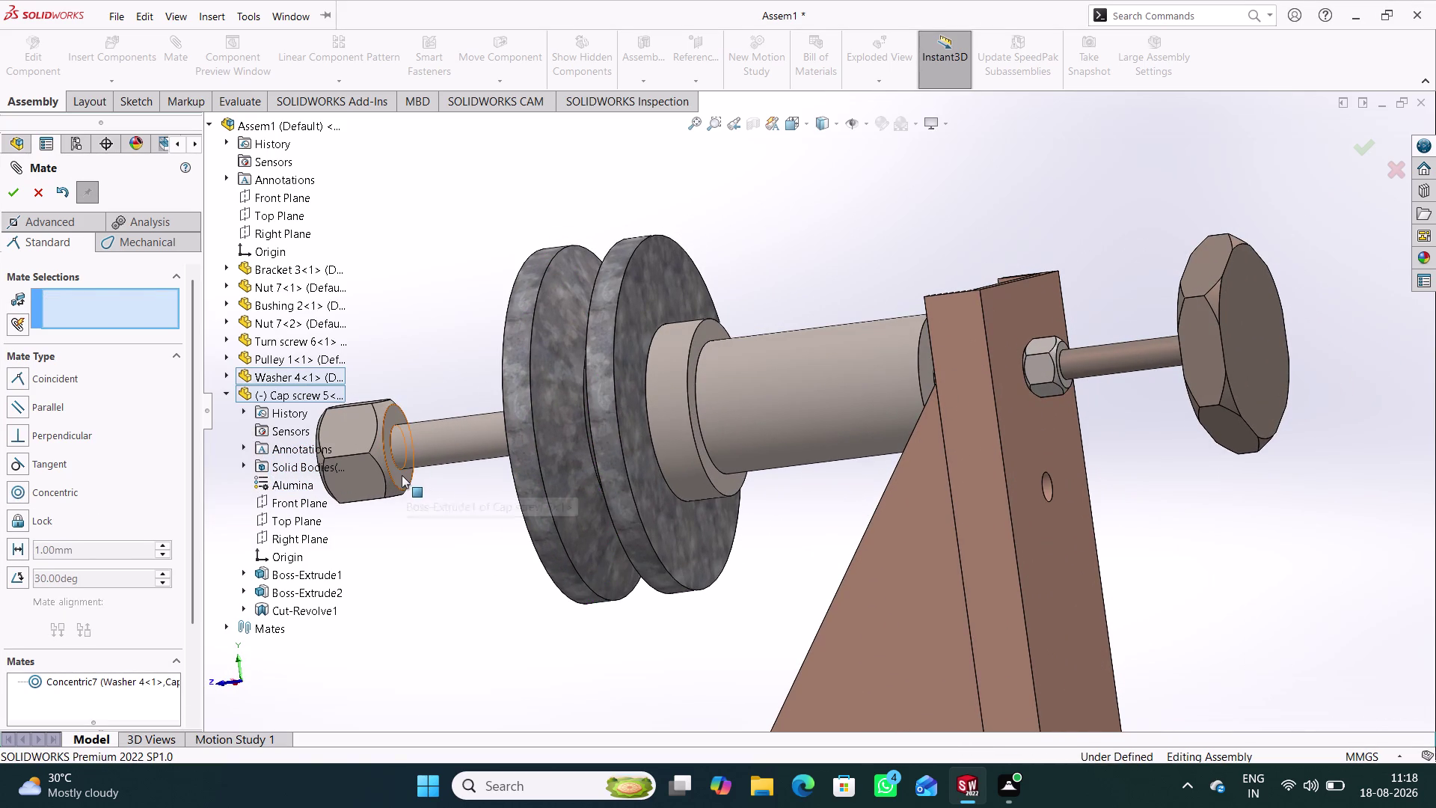
middle_drag(452, 551, 537, 527)
click(485, 478)
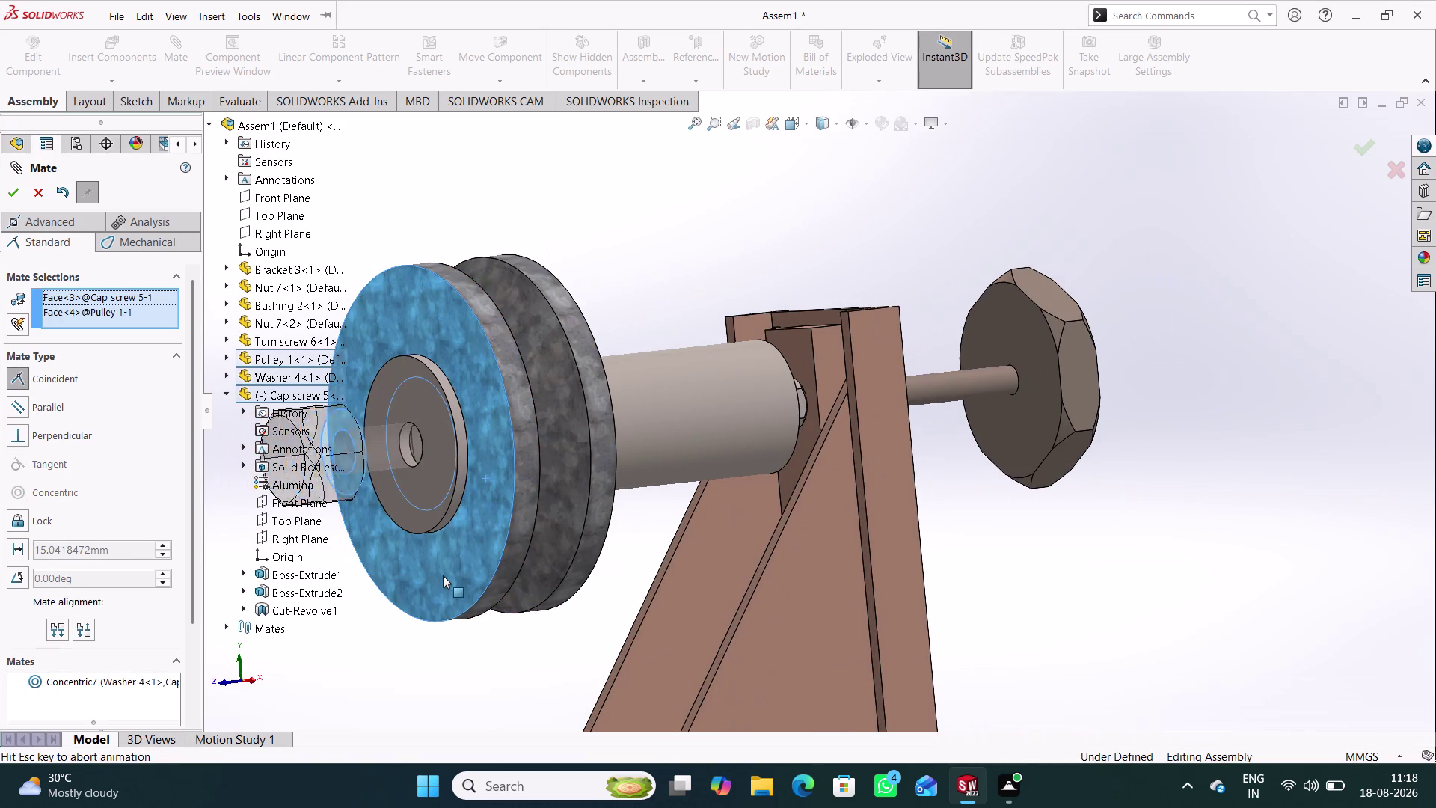
click(395, 601)
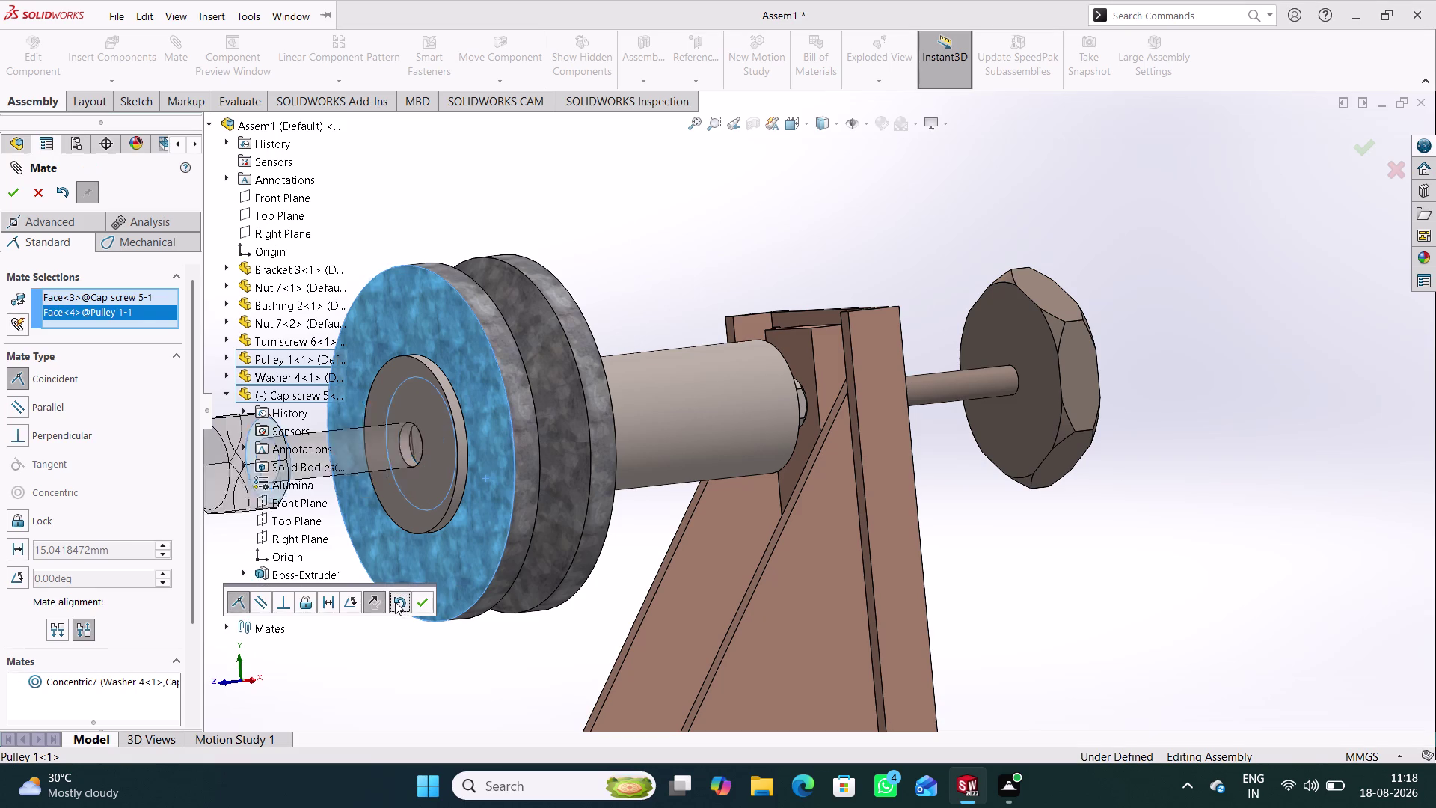
click(437, 487)
scroll(up, 3)
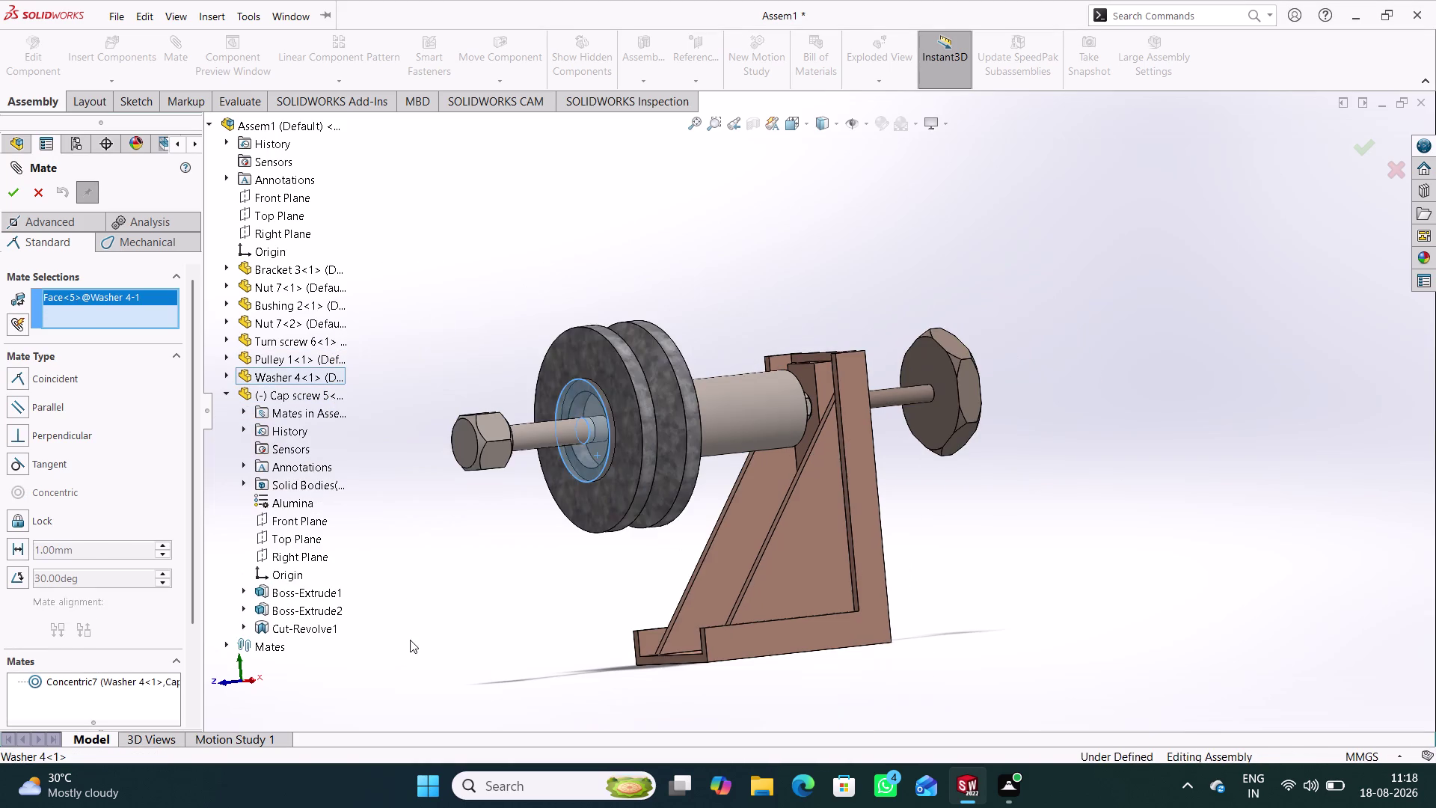
middle_drag(481, 622, 385, 685)
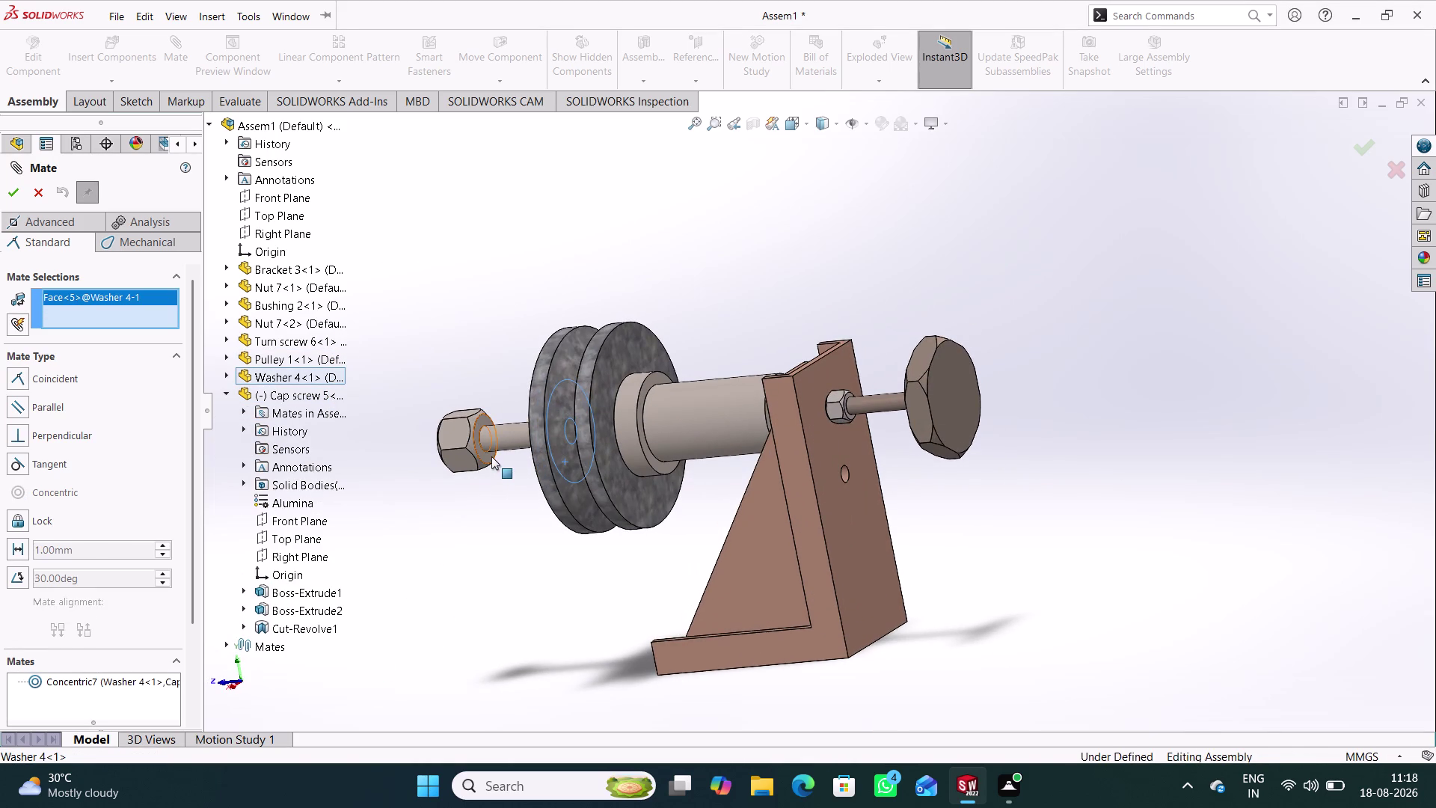
scroll(down, 3)
click(569, 442)
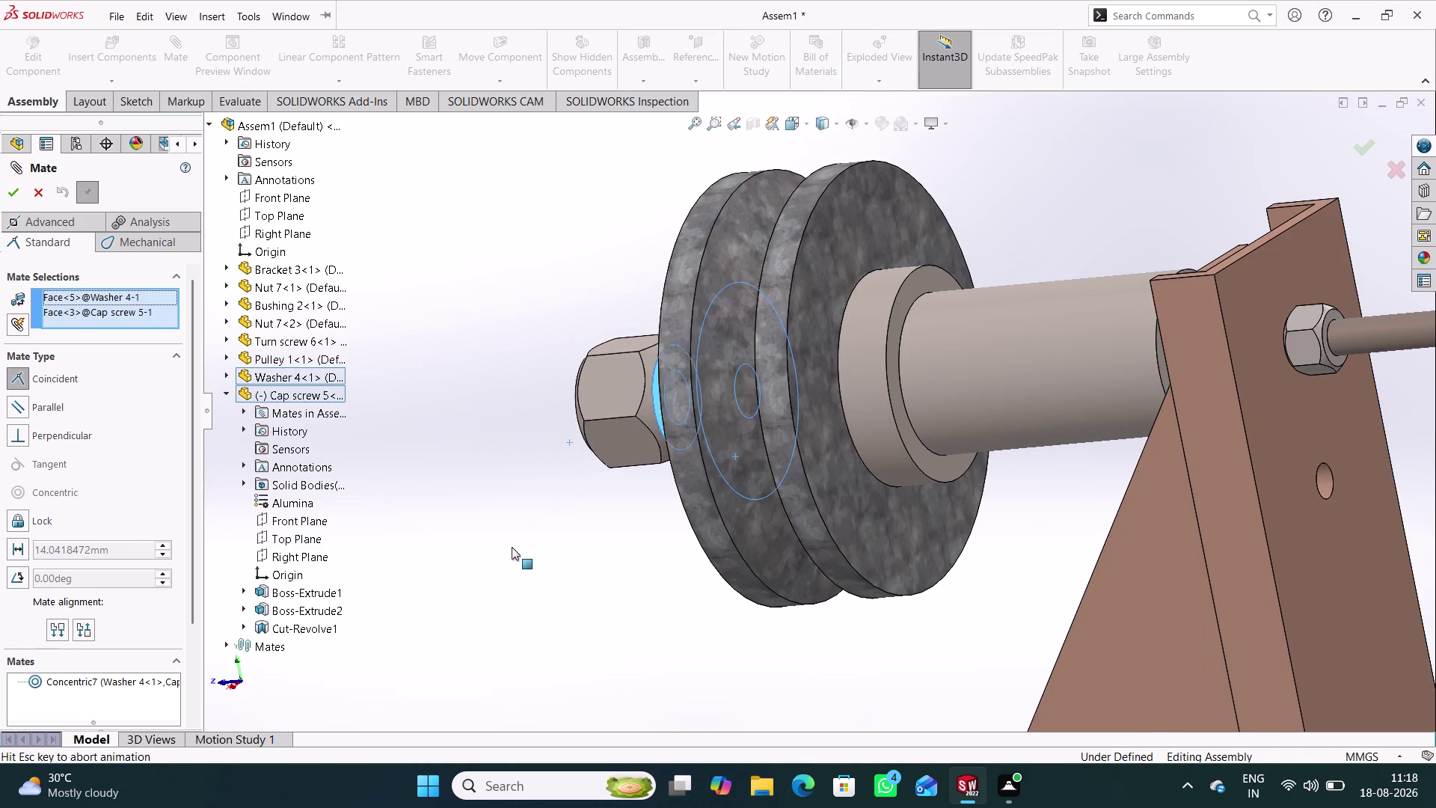
click(484, 573)
middle_drag(547, 555, 575, 548)
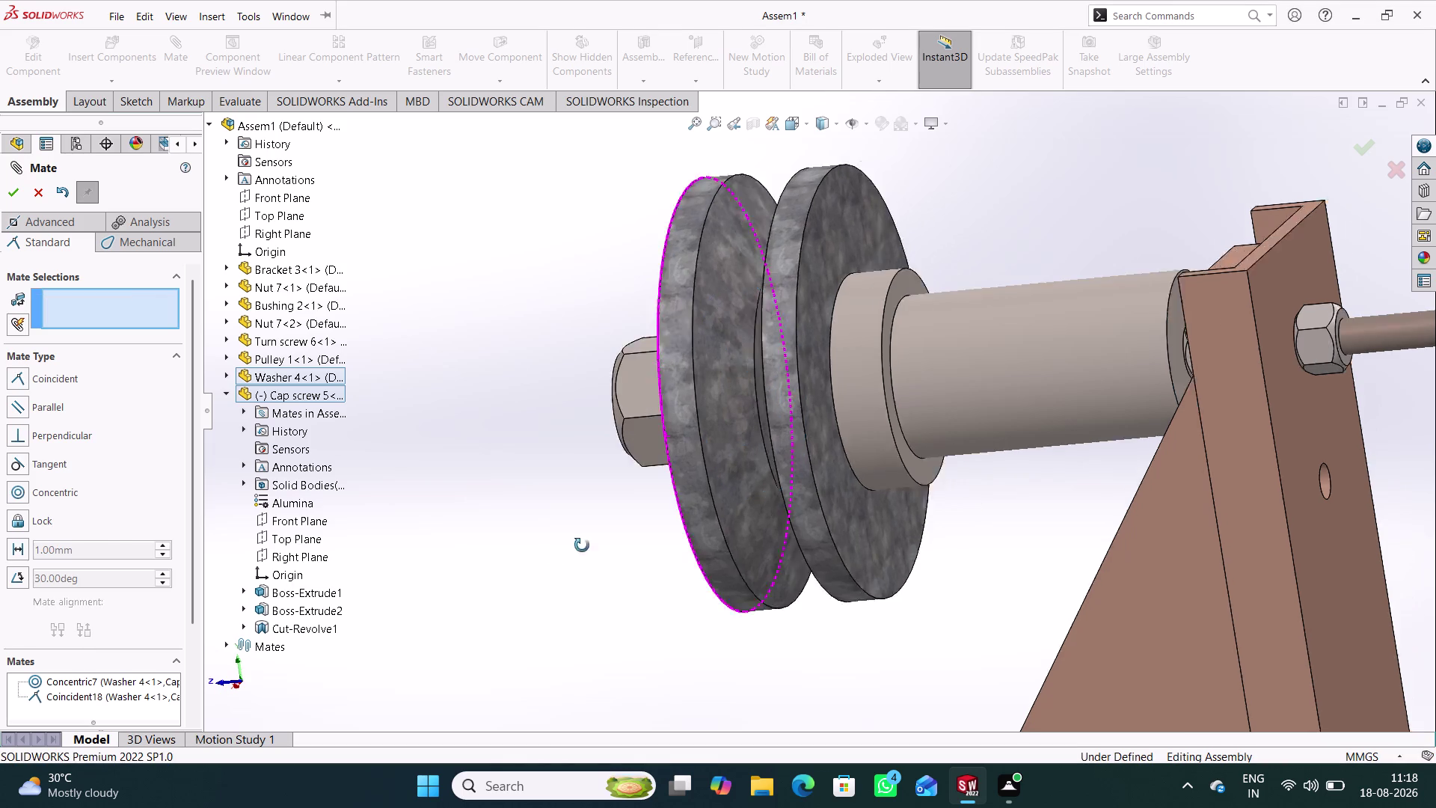
middle_drag(574, 547, 614, 535)
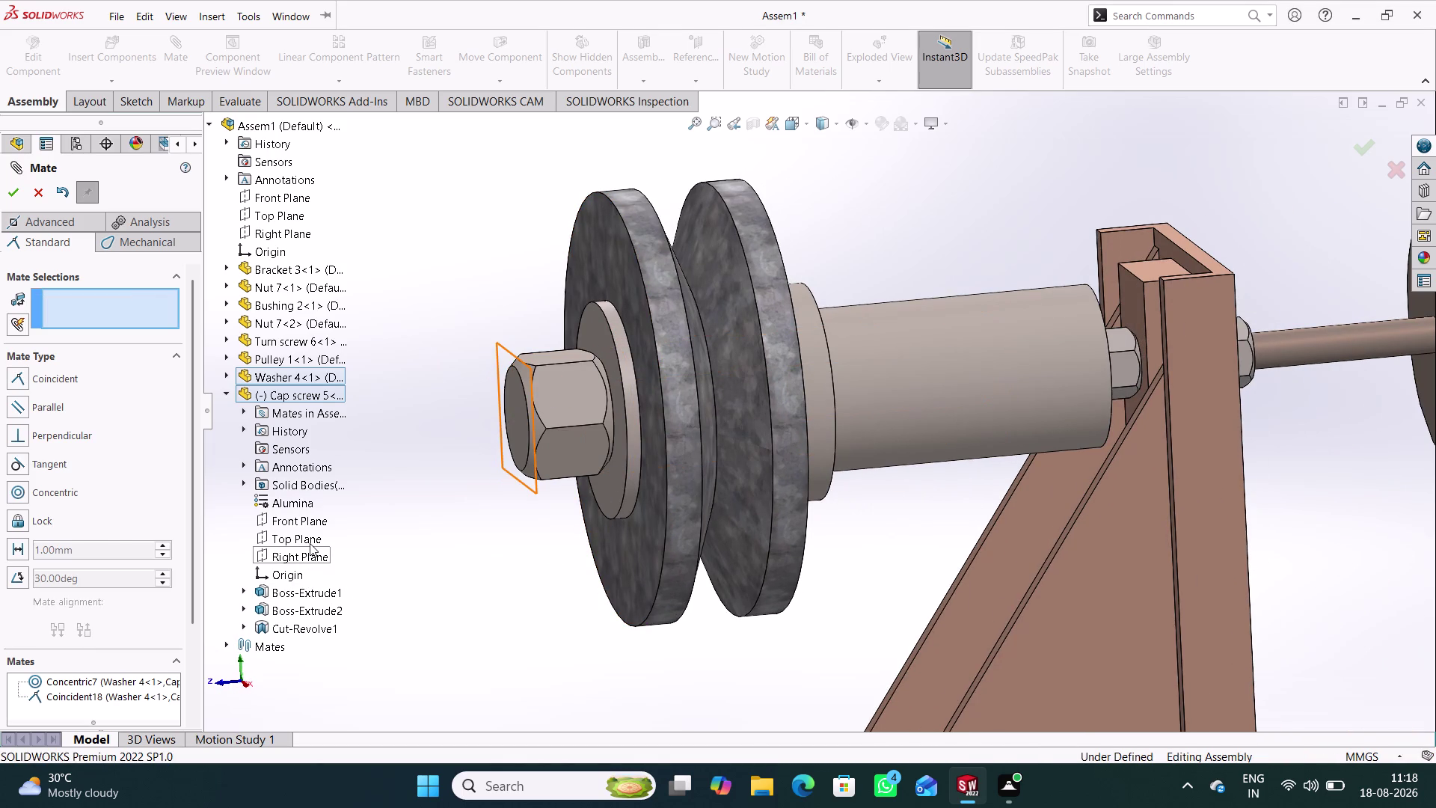
Mate the cap screw's Right Plane parallel to the assembly Top Plane, then view isometrically.
click(307, 560)
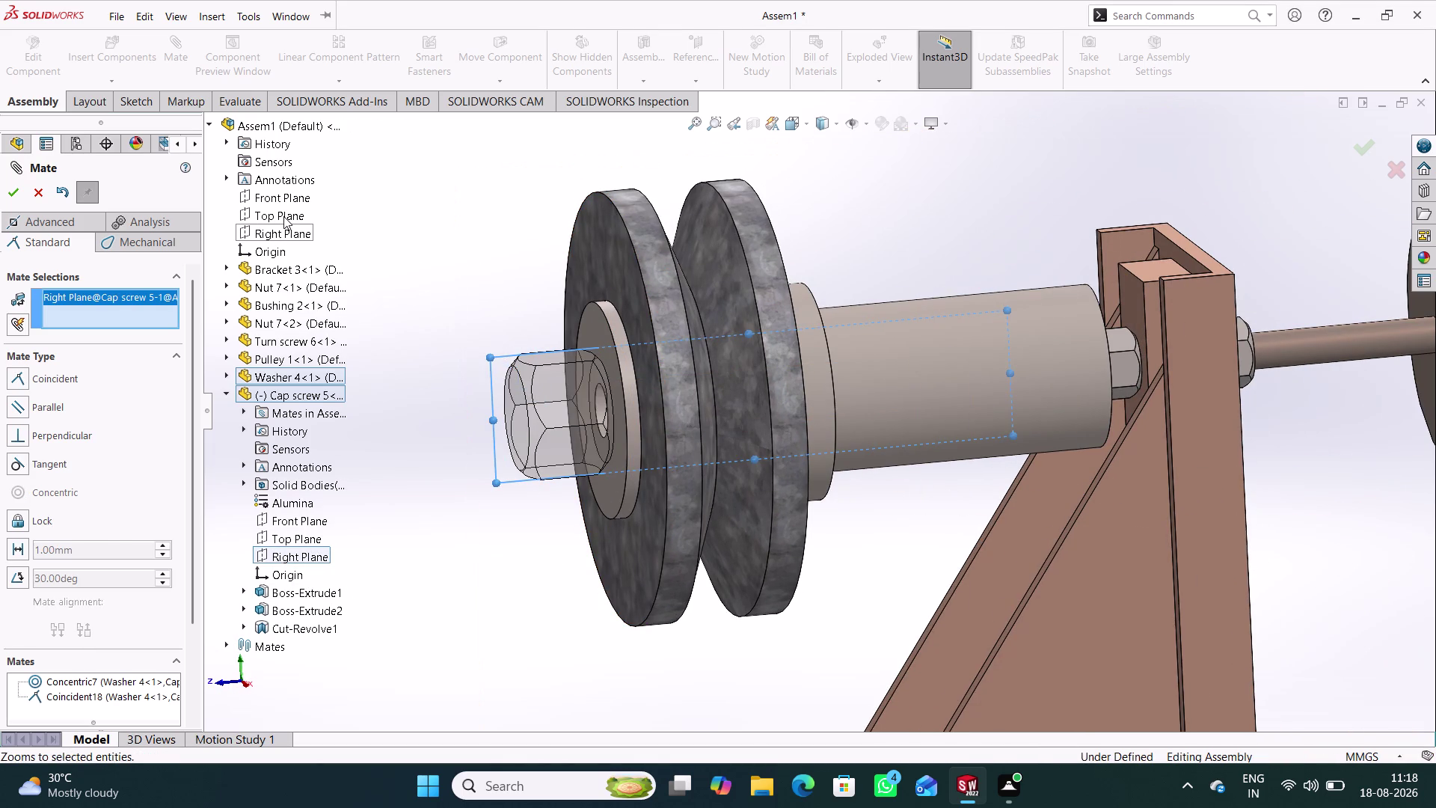
click(284, 217)
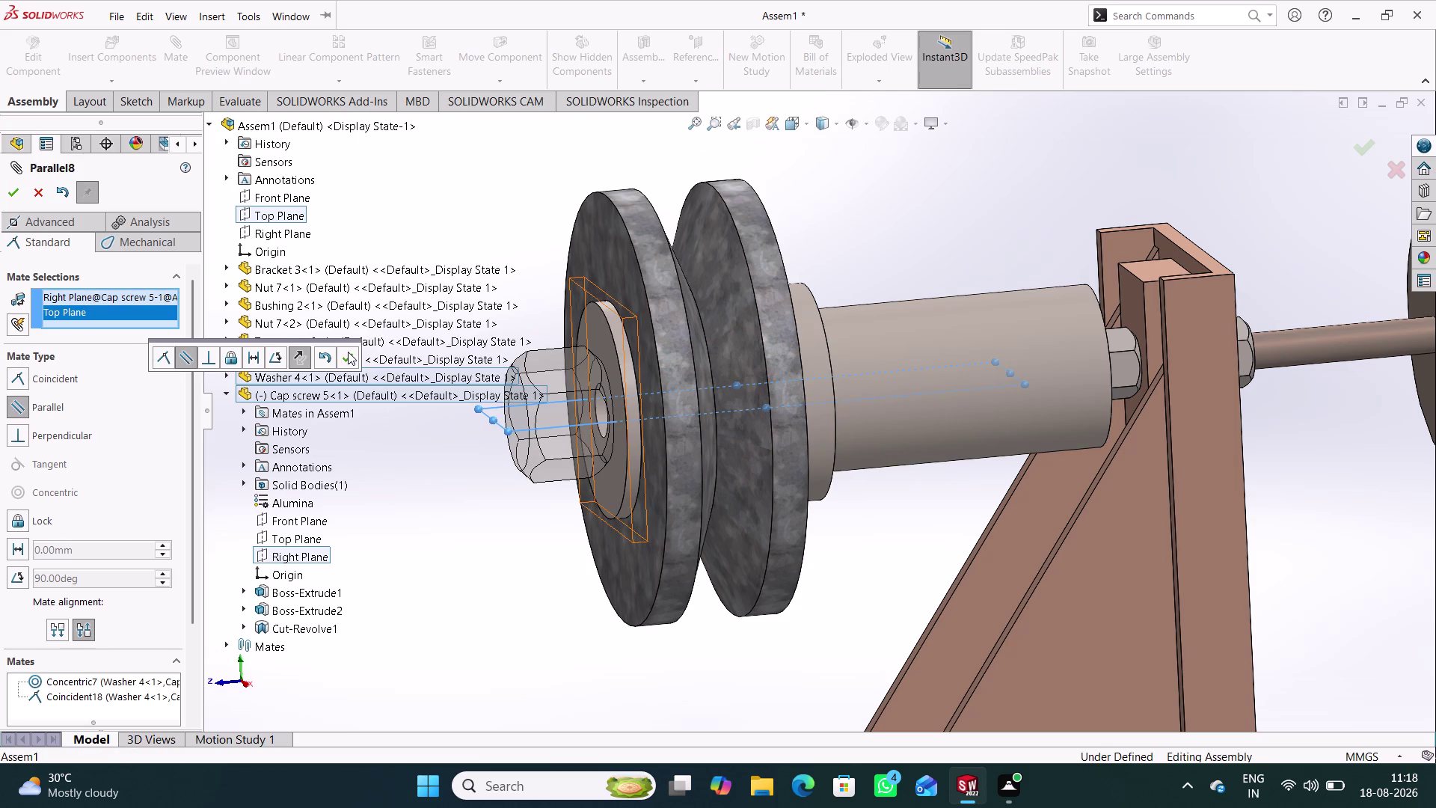
click(348, 351)
click(442, 477)
middle_drag(467, 481, 516, 460)
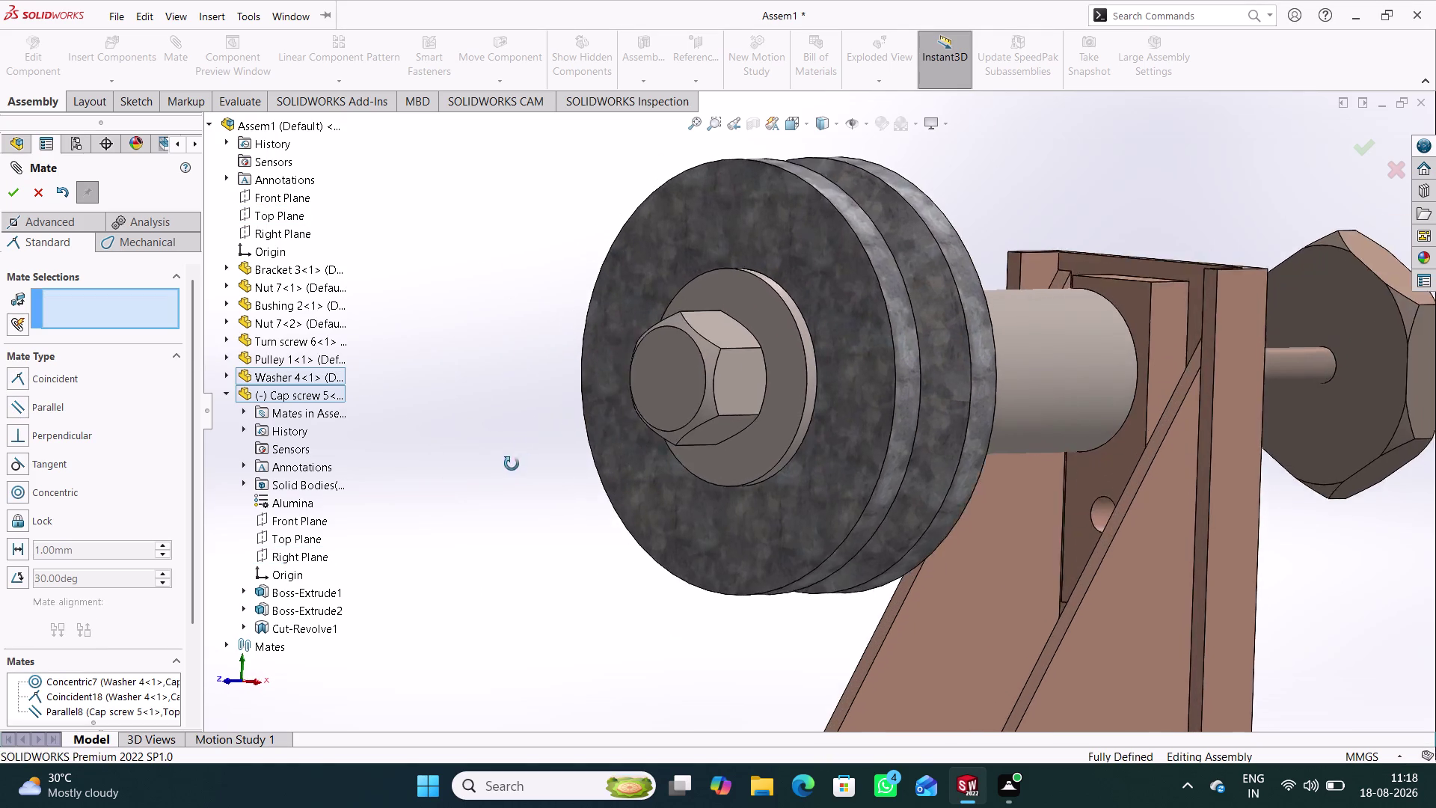
middle_drag(516, 459, 512, 465)
scroll(up, 3)
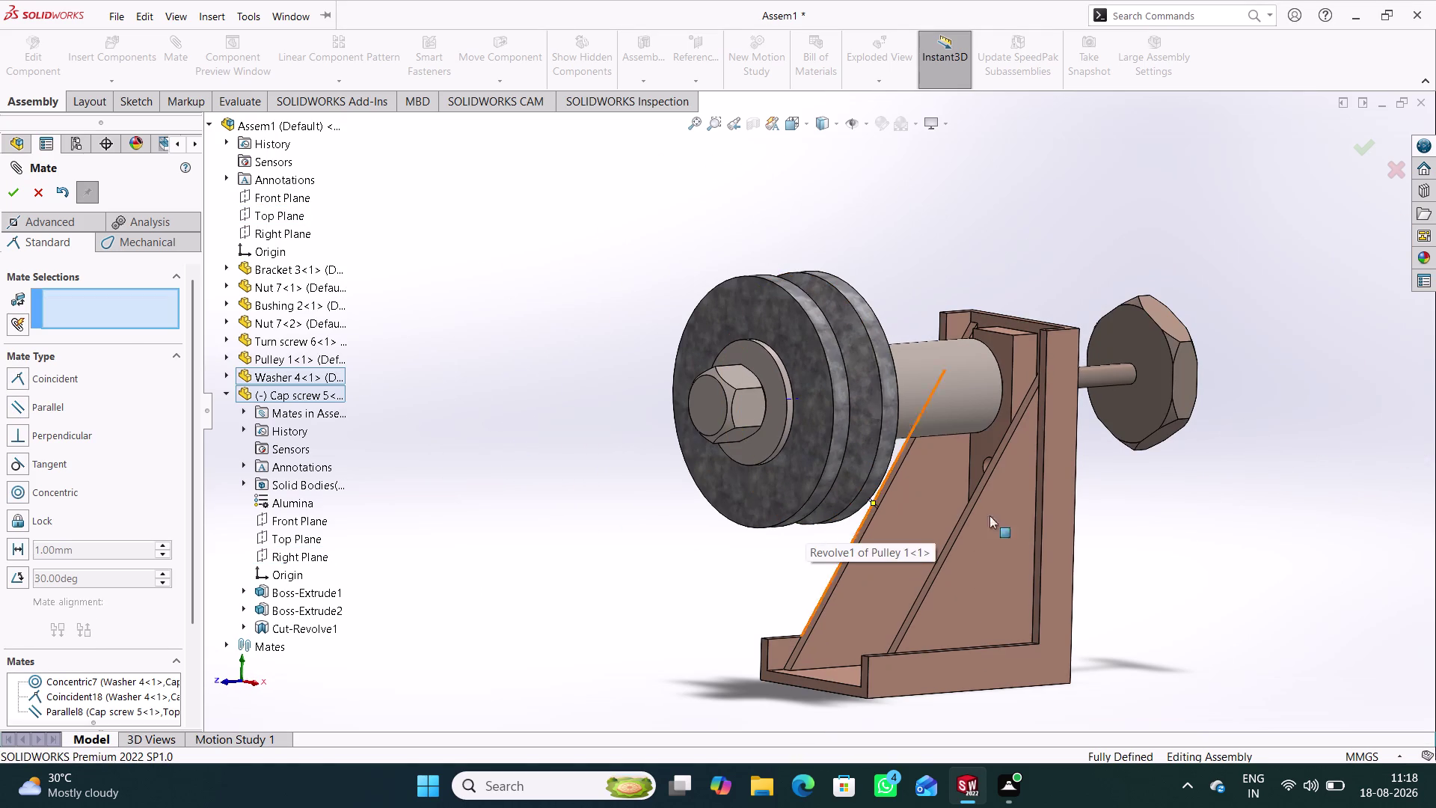
middle_drag(1031, 533, 991, 556)
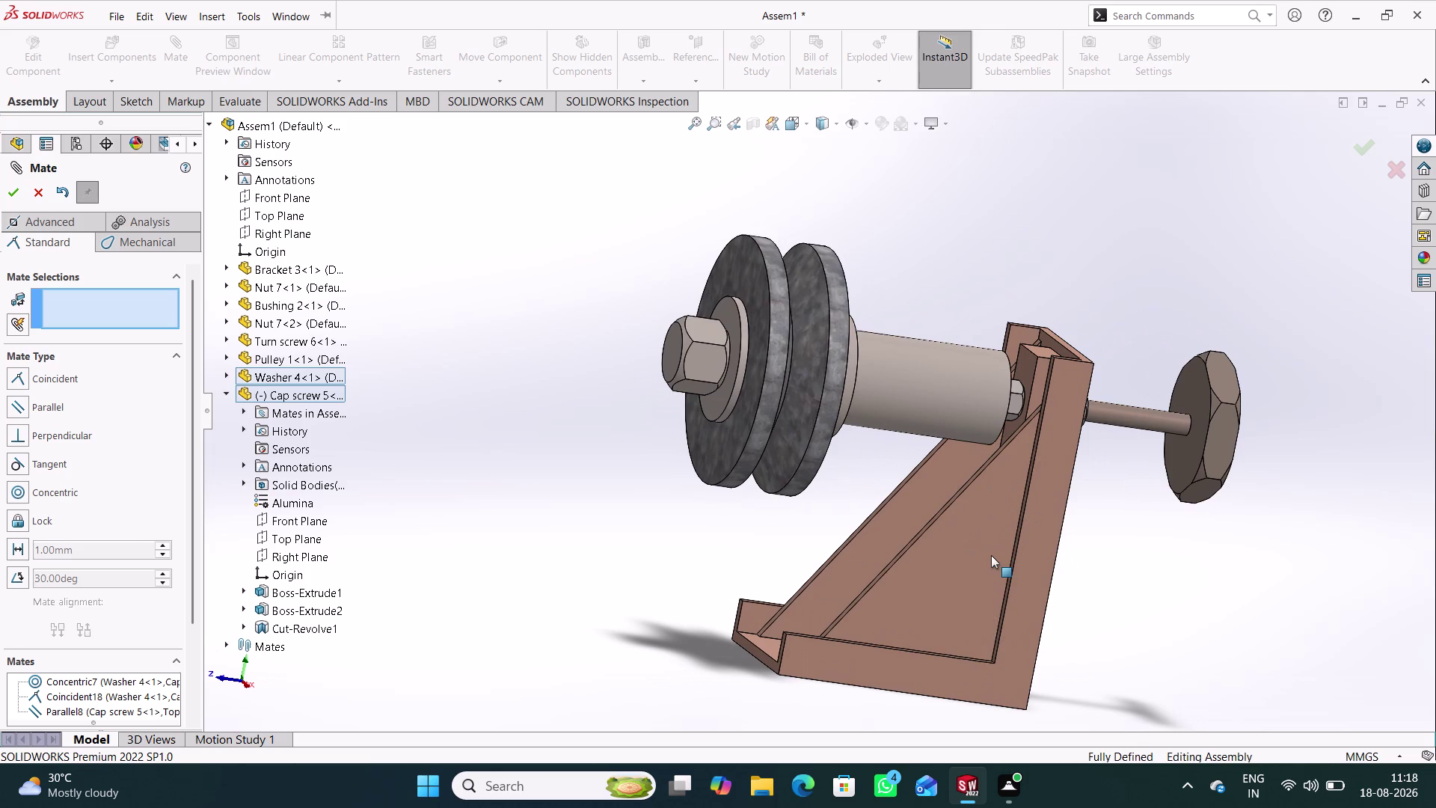
key(ctrl+7)
Inspect the assembly, close the Mate PropertyManager, and collapse the Cap screw node.
click(1027, 487)
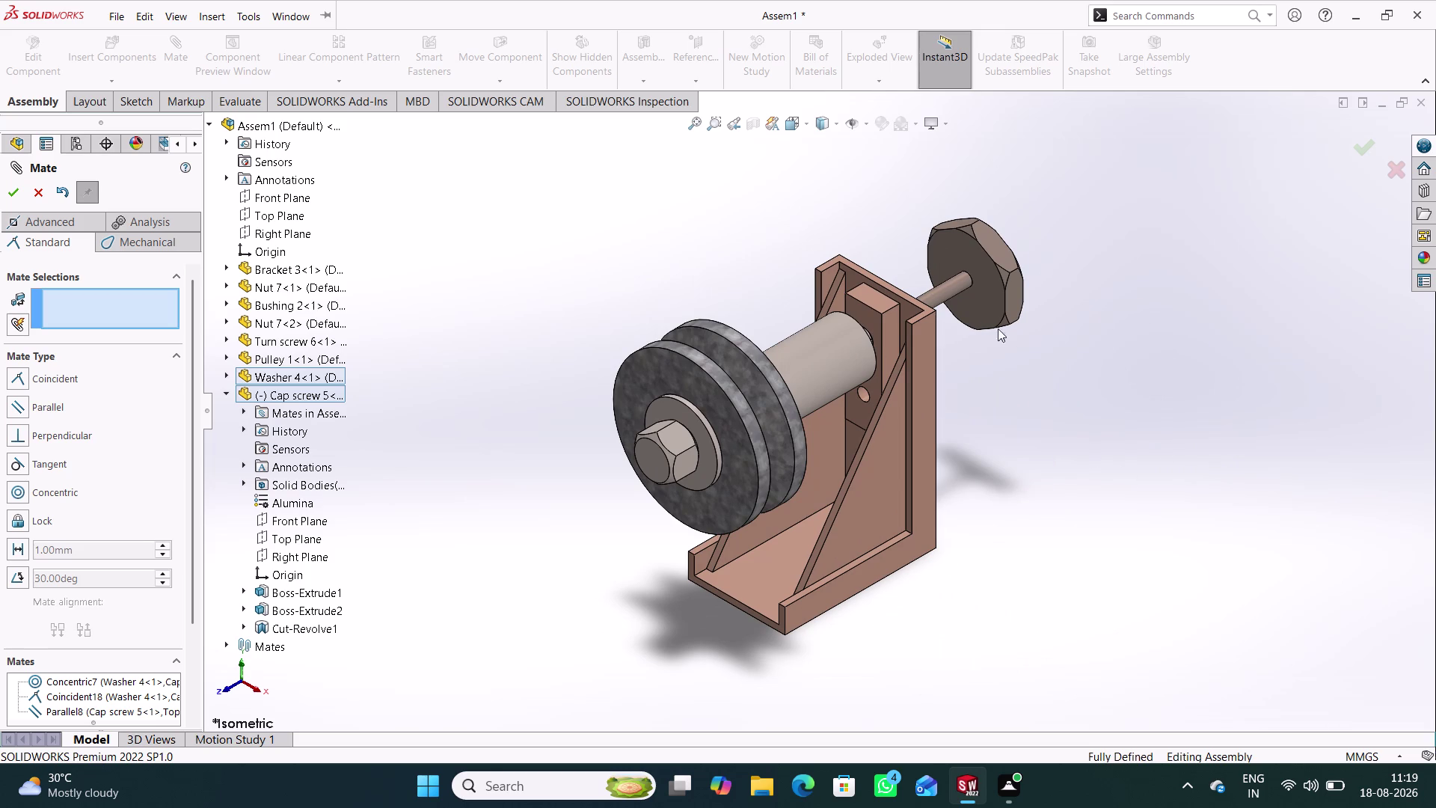
middle_drag(1019, 474, 1000, 383)
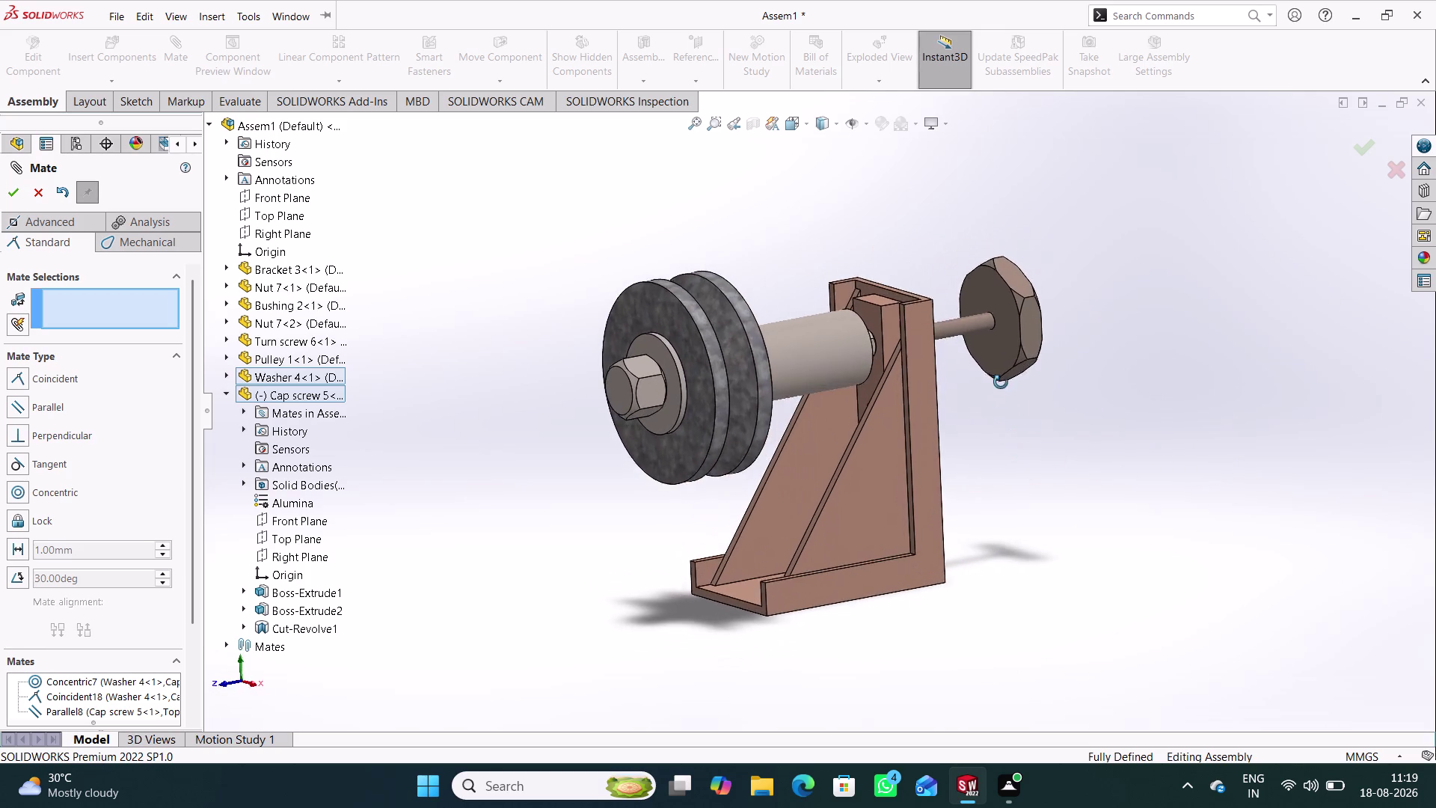
middle_drag(1000, 383, 1006, 402)
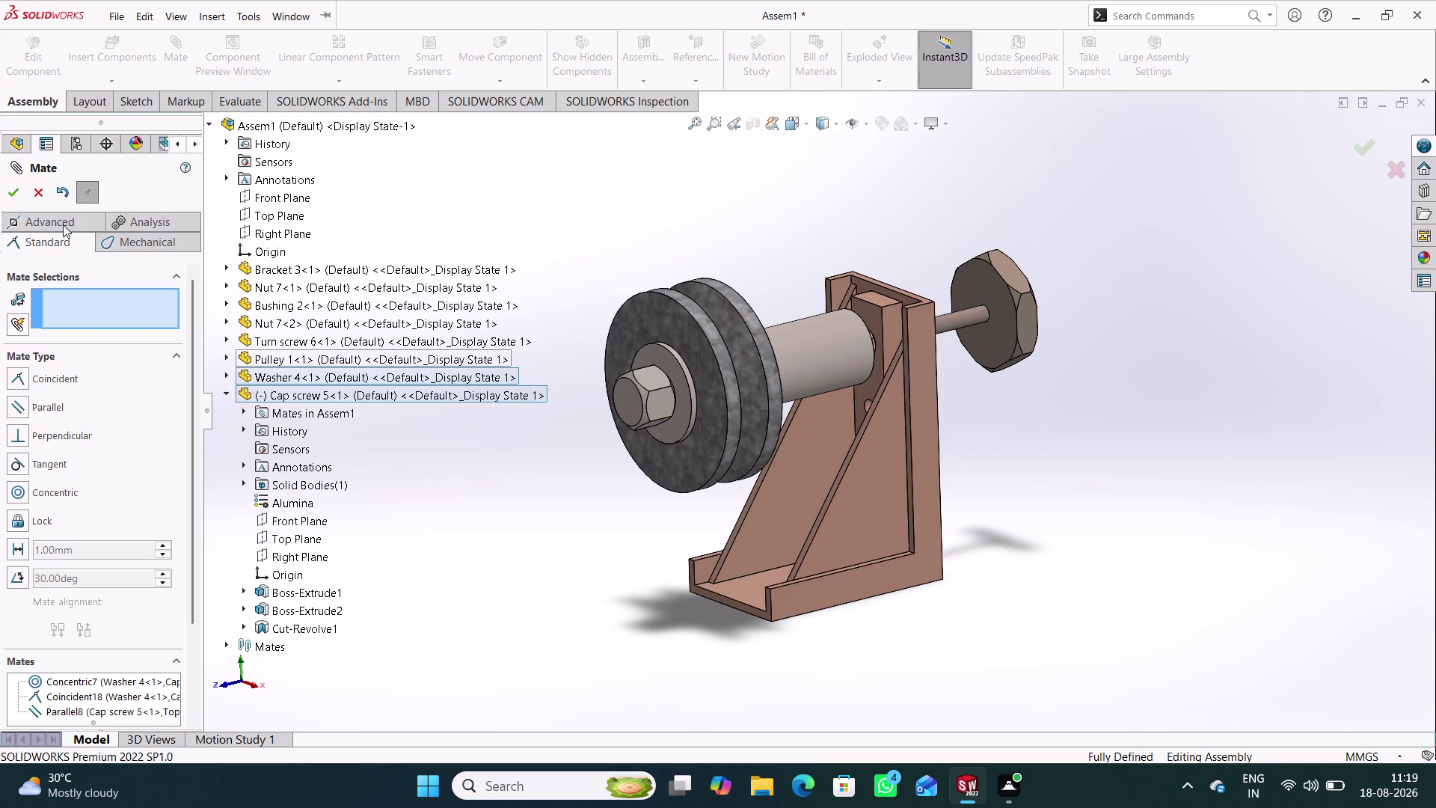
click(41, 196)
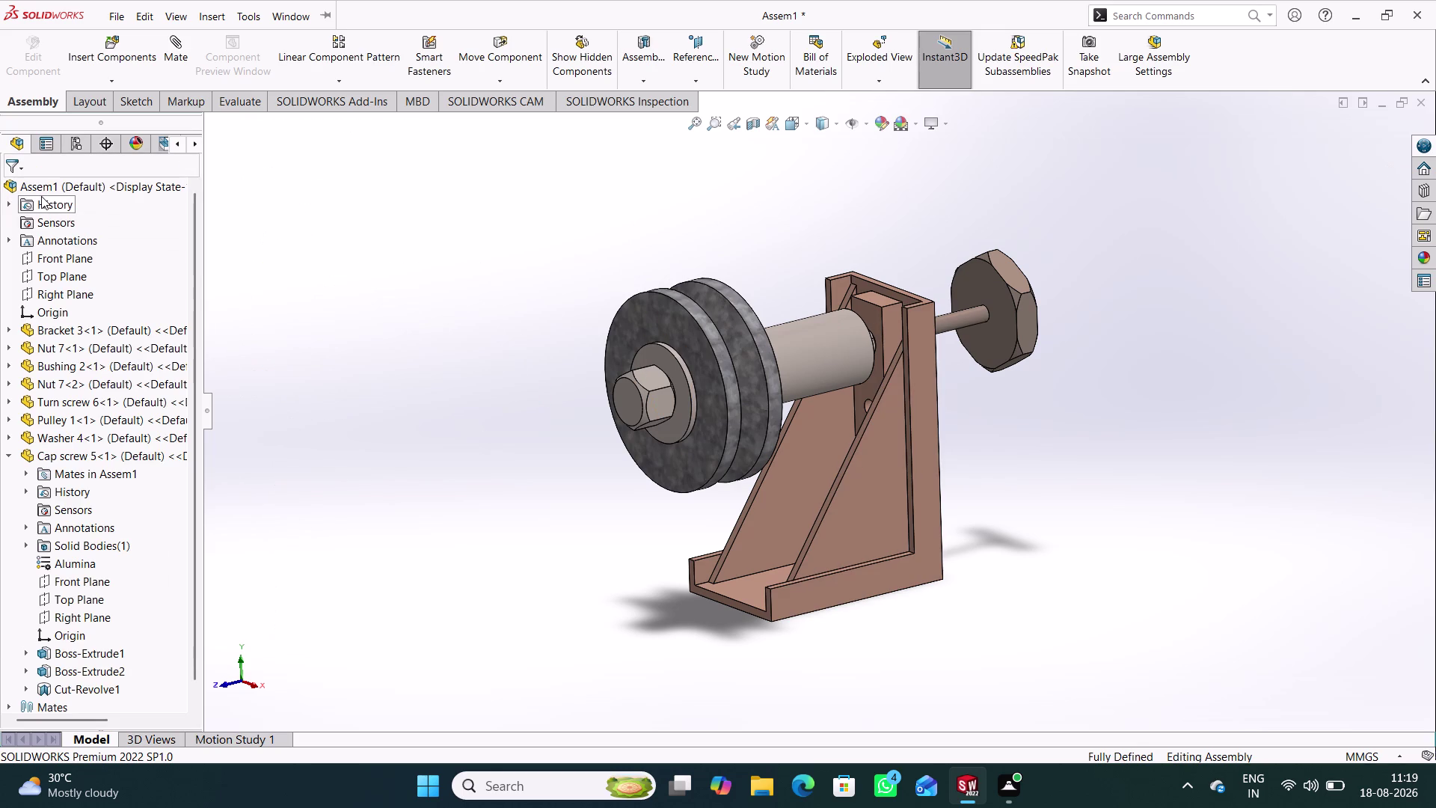
click(5, 453)
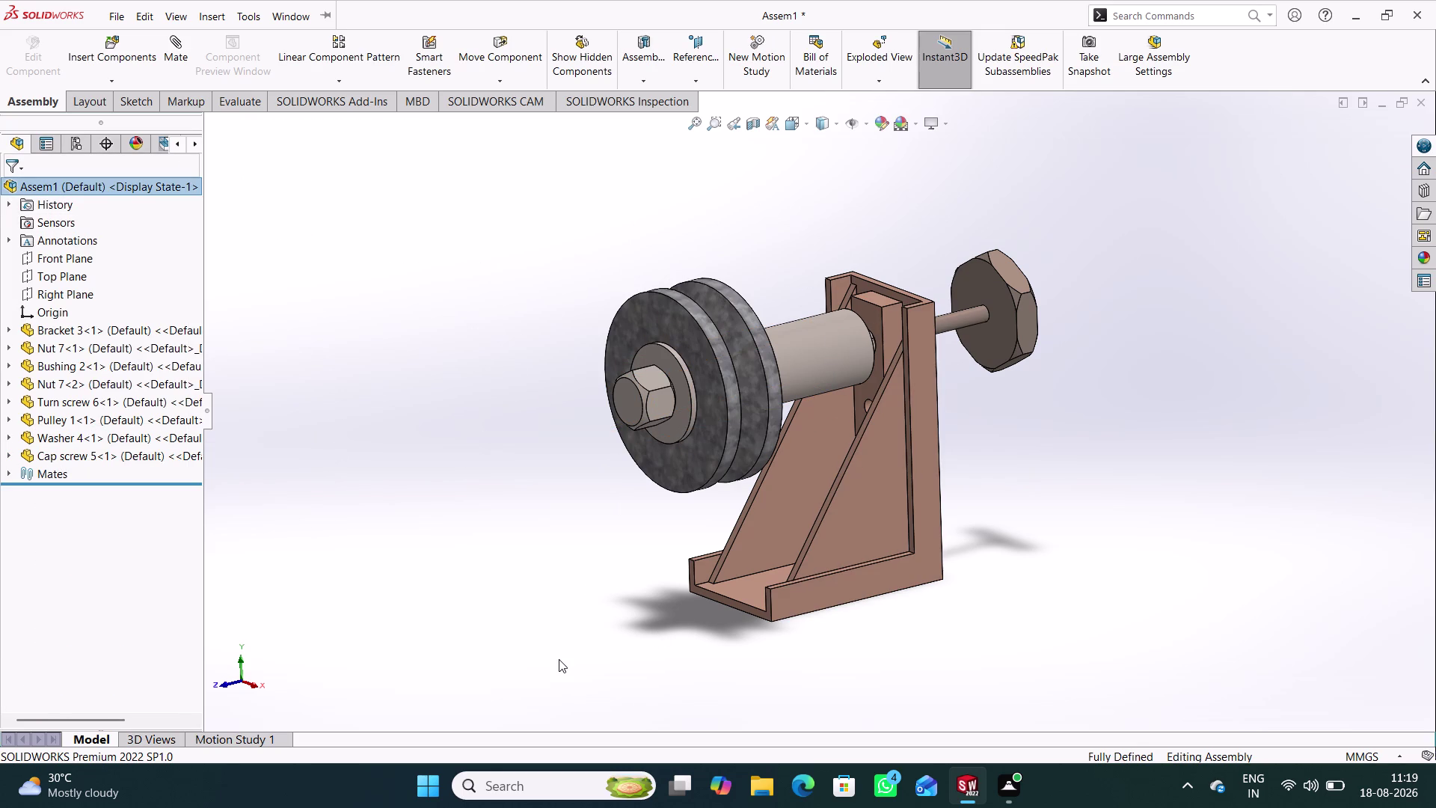
key(ctrl+s)
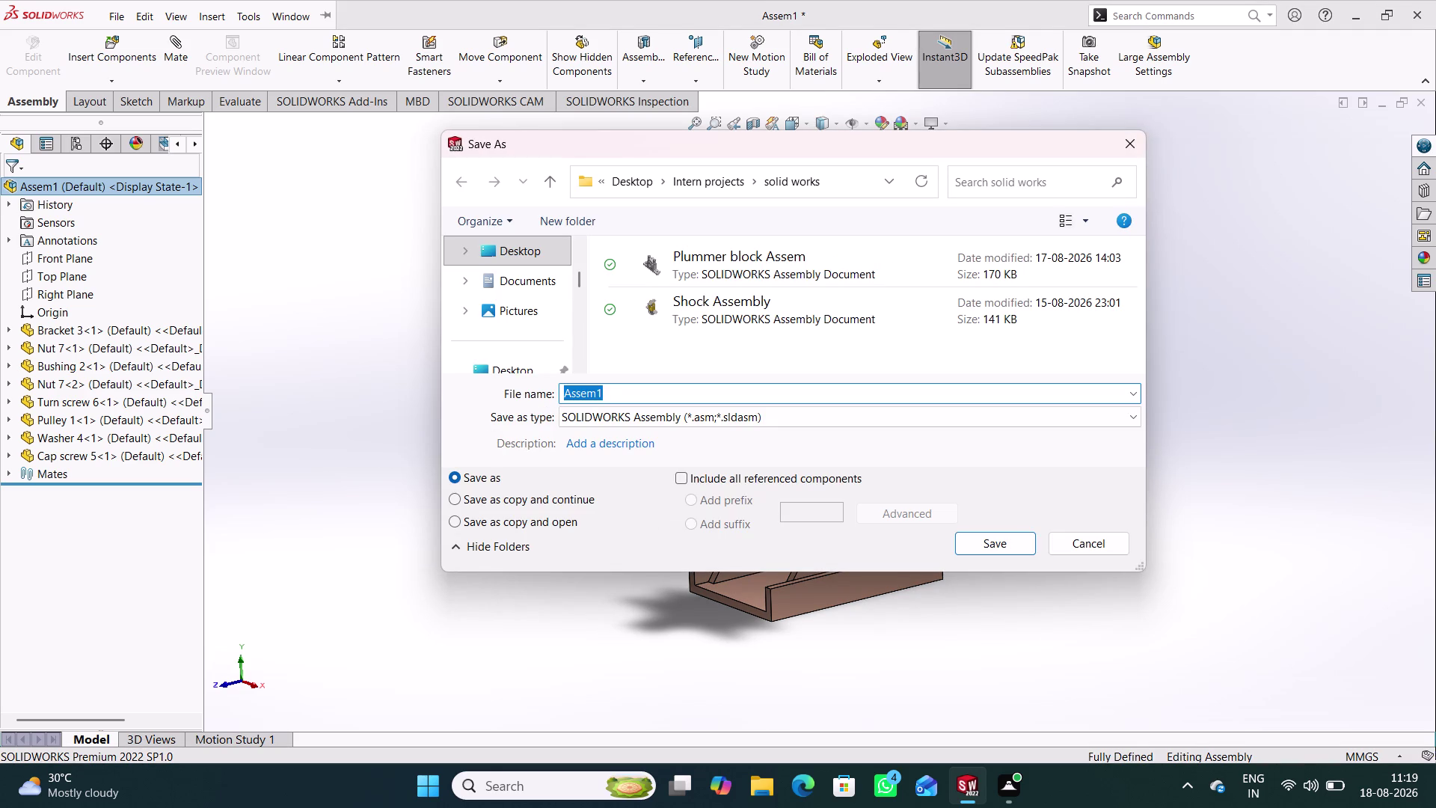
Change the file name from Assem1 to 'Pulley support Assem' and save.
click(623, 395)
key(BackSpace)
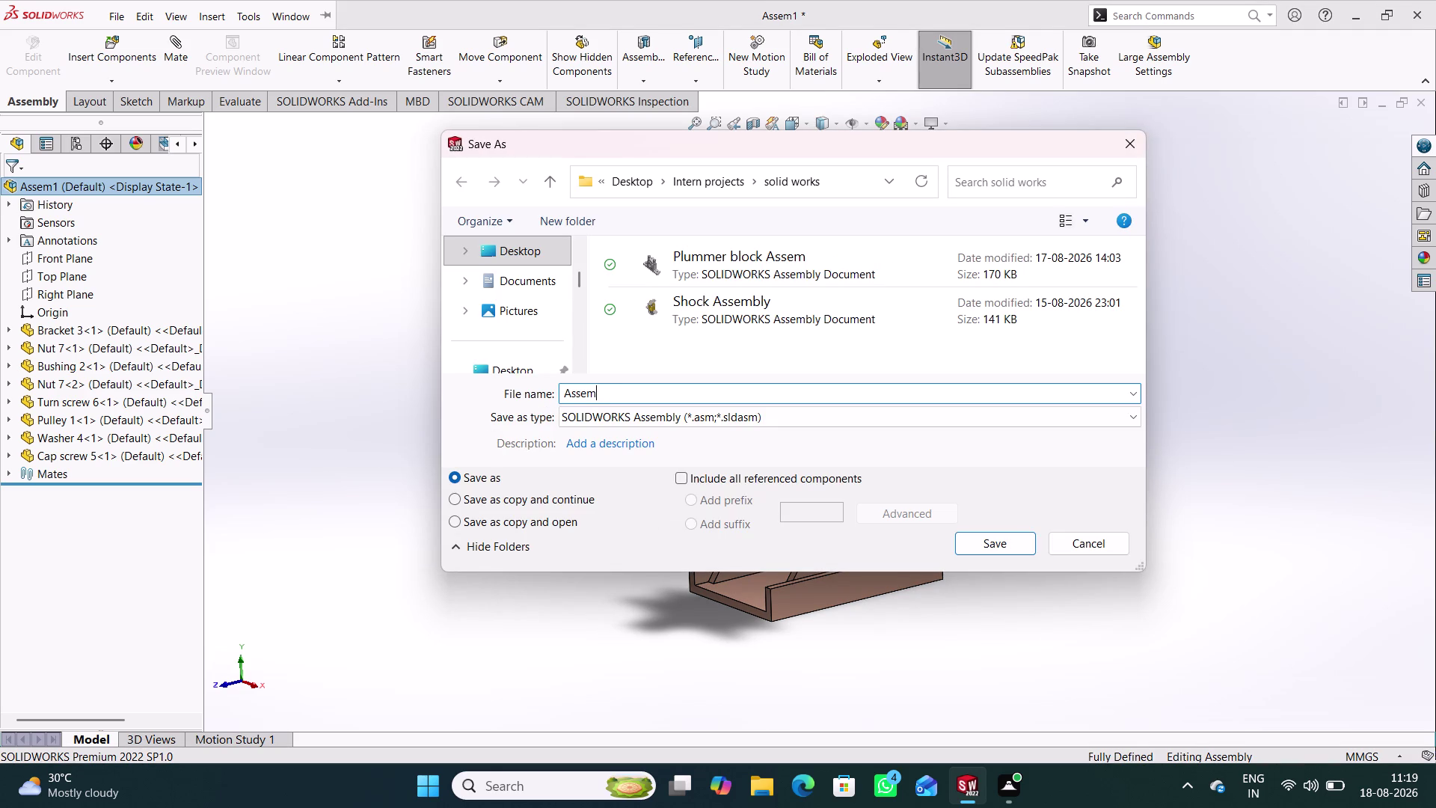
key(Left)
key(Left)
key(Left)
text(Pul)
text(ley sup)
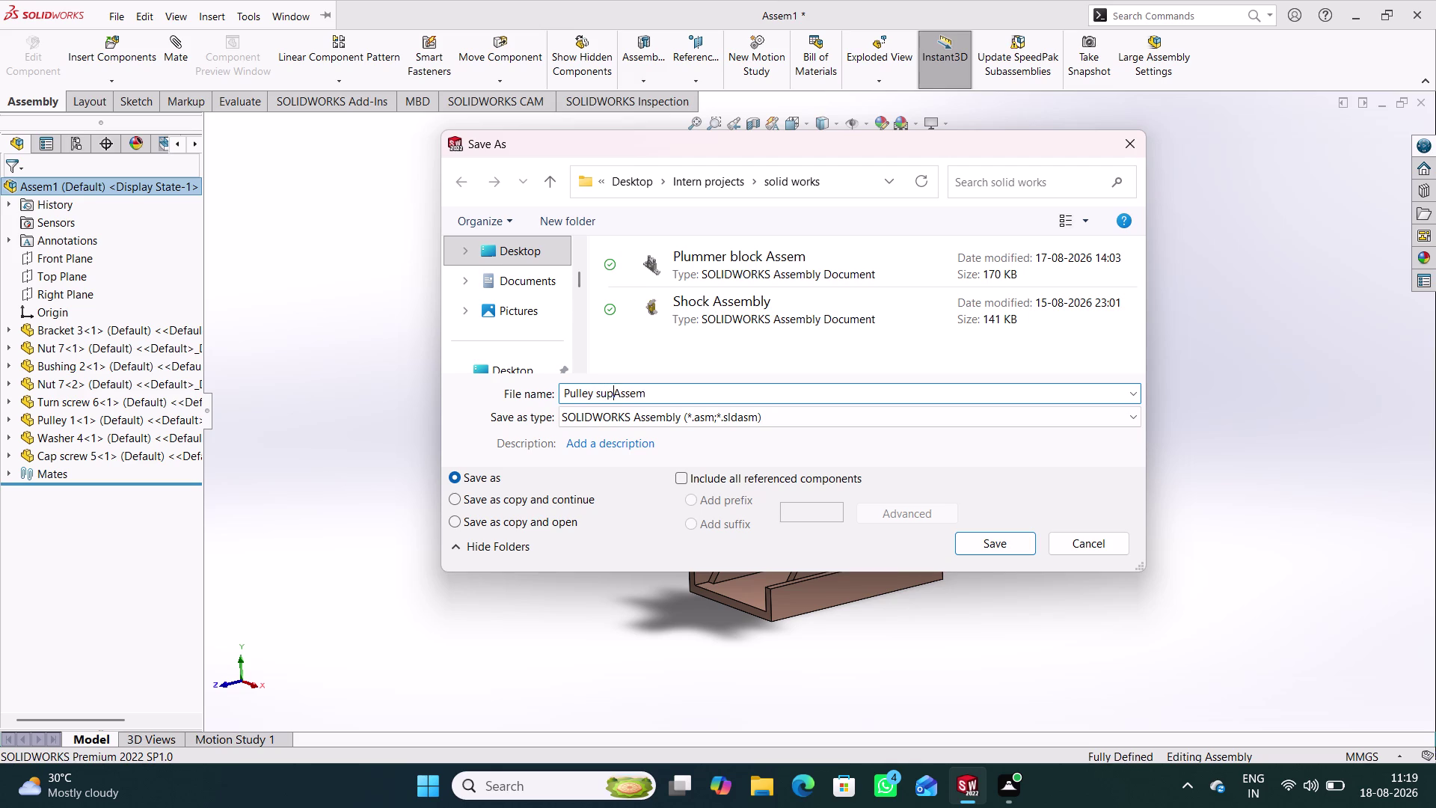
text(poe)
key(BackSpace)
text(rt)
key(space)
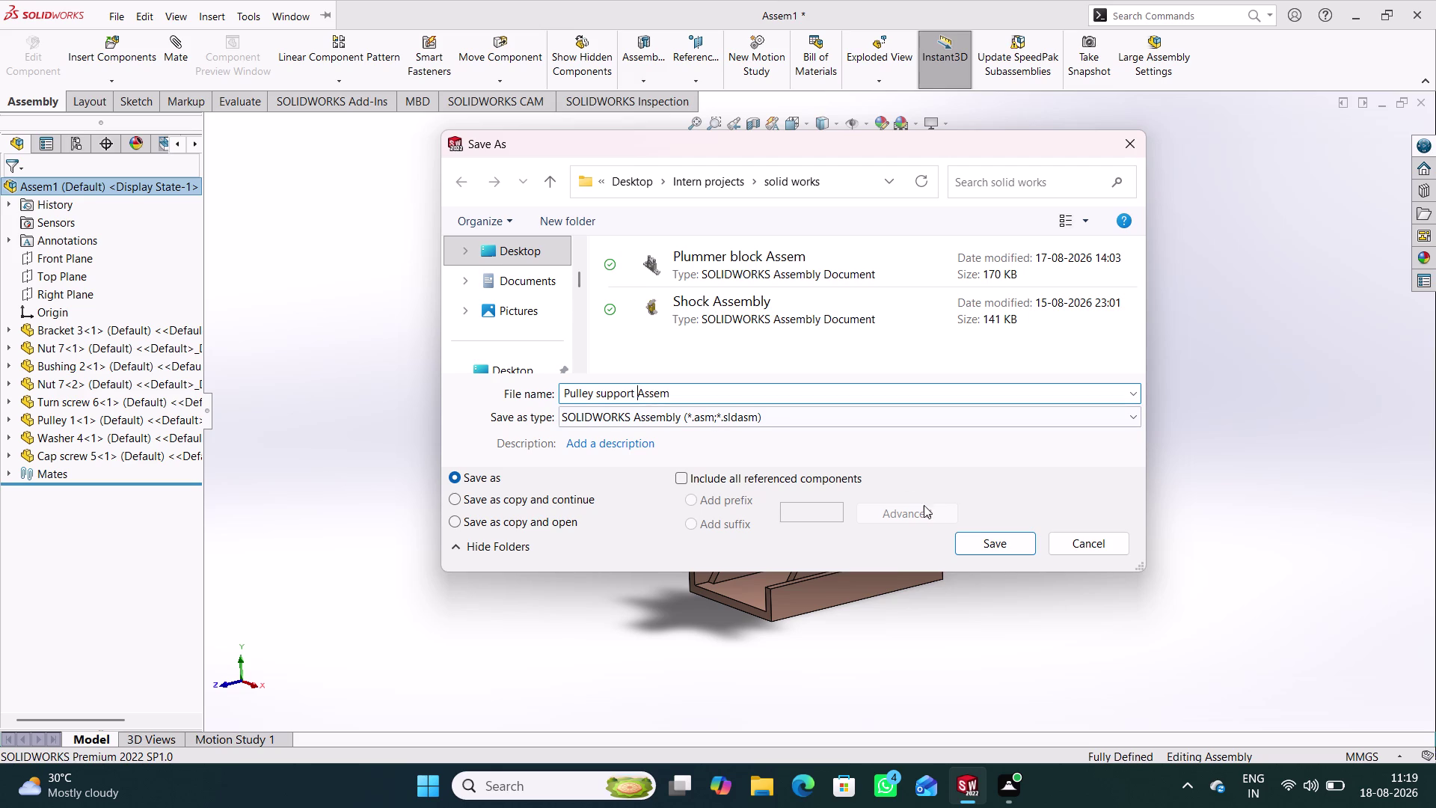